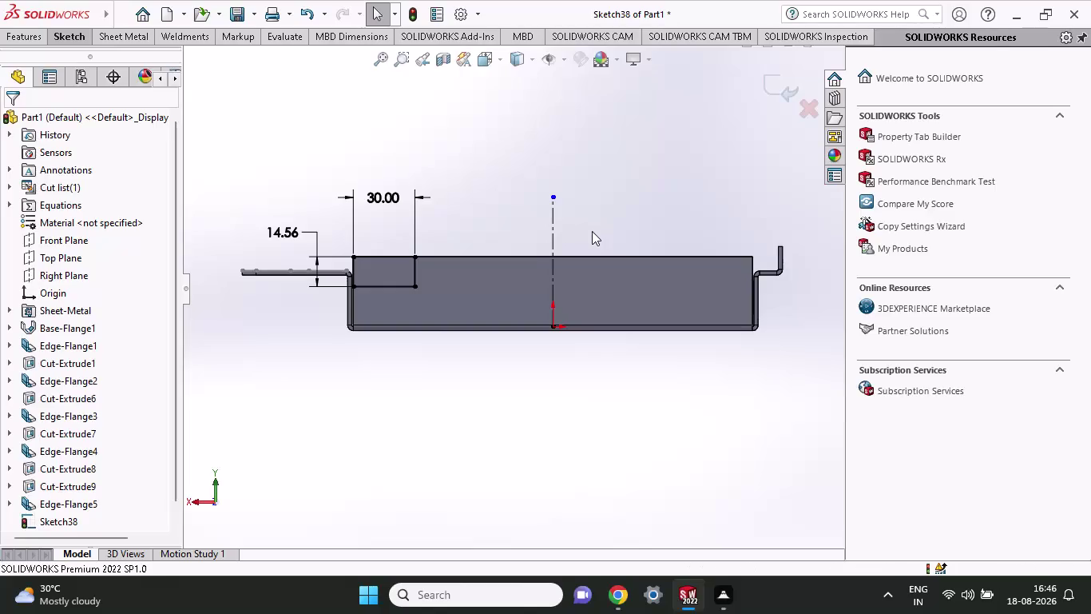
Mirror the four lines of the 30 mm rectangle about centreline Line5 to the wall's far end.
middle_drag(548, 197, 547, 197)
scroll(up, 3)
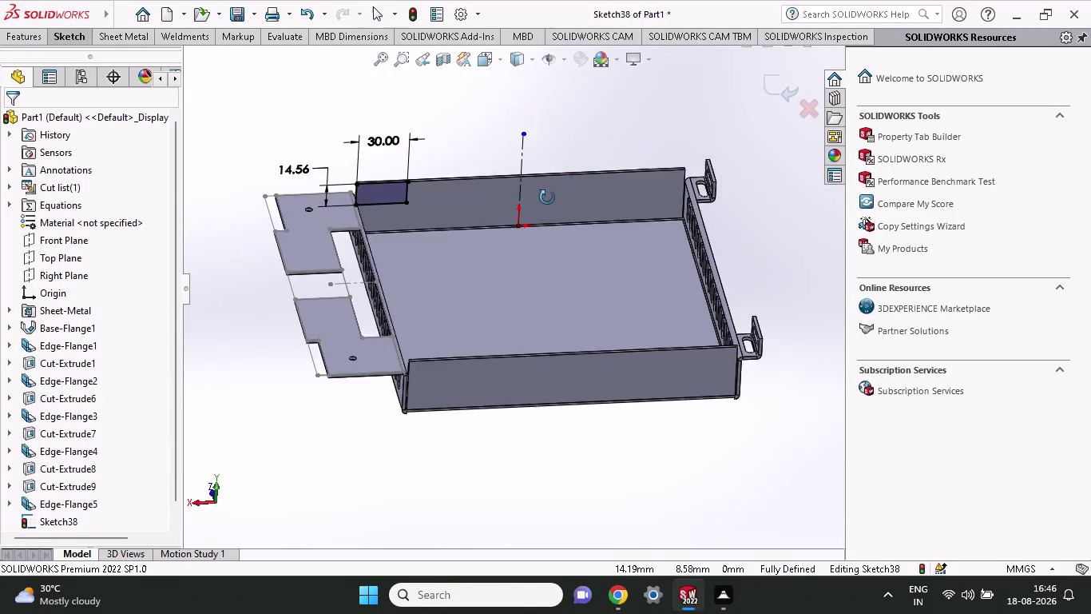
middle_drag(548, 197, 542, 166)
click(57, 33)
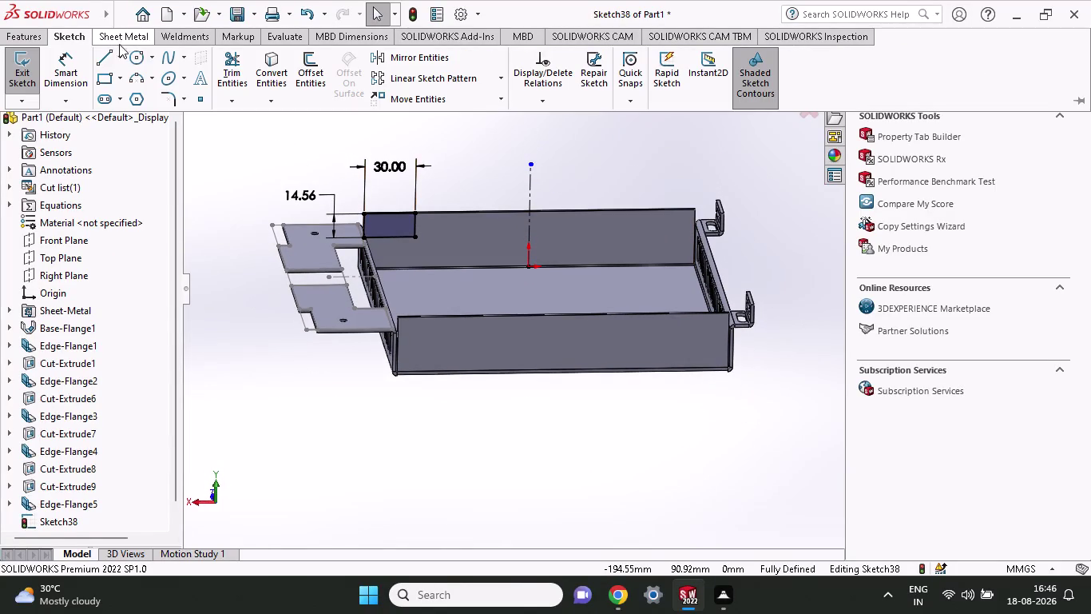
click(369, 52)
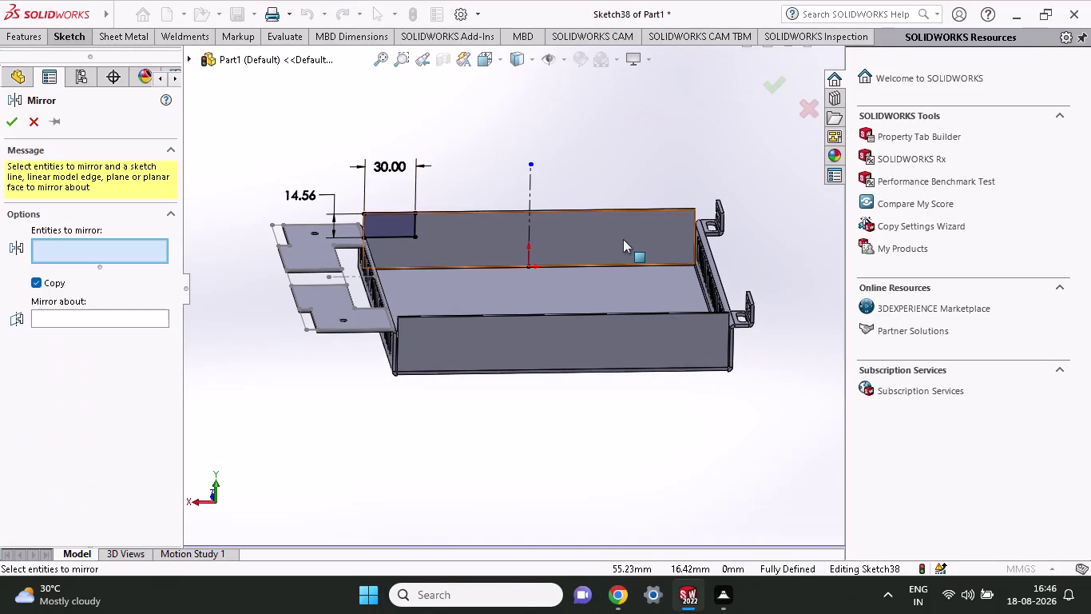
click(128, 311)
click(128, 319)
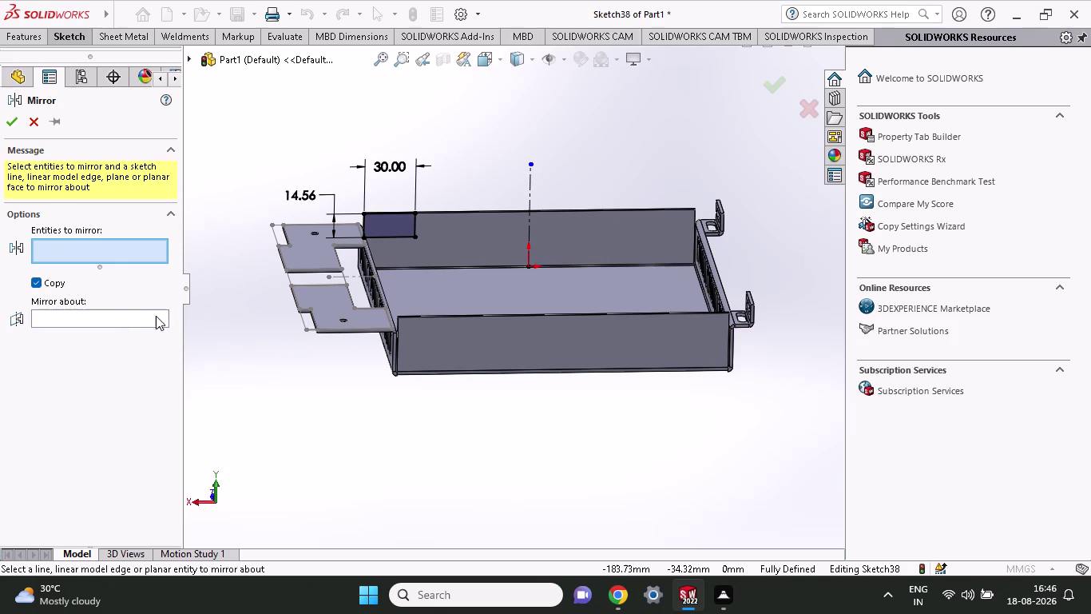
click(530, 229)
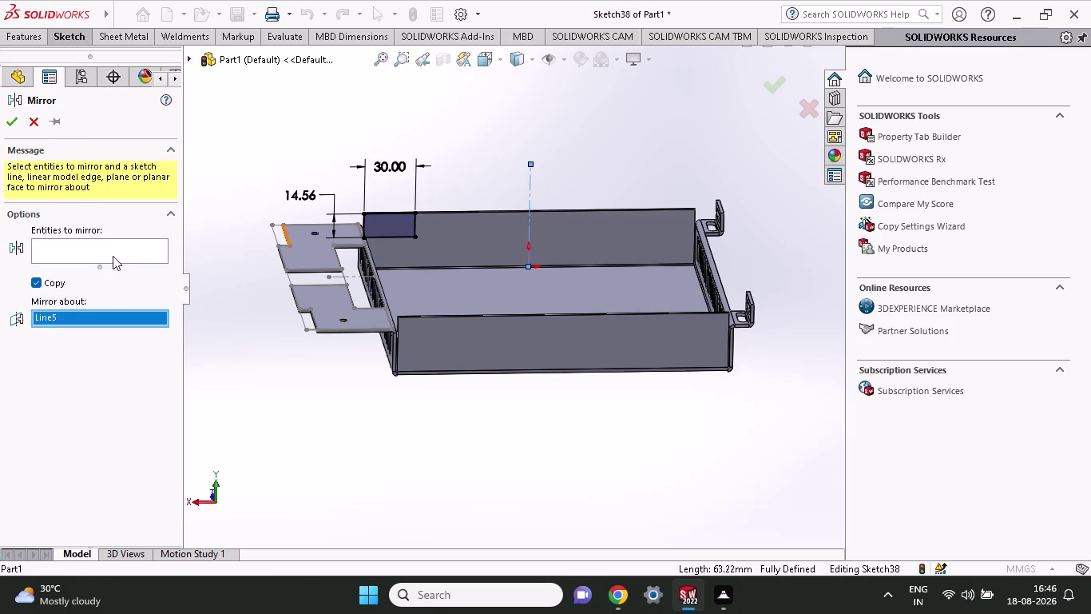
click(113, 256)
click(390, 229)
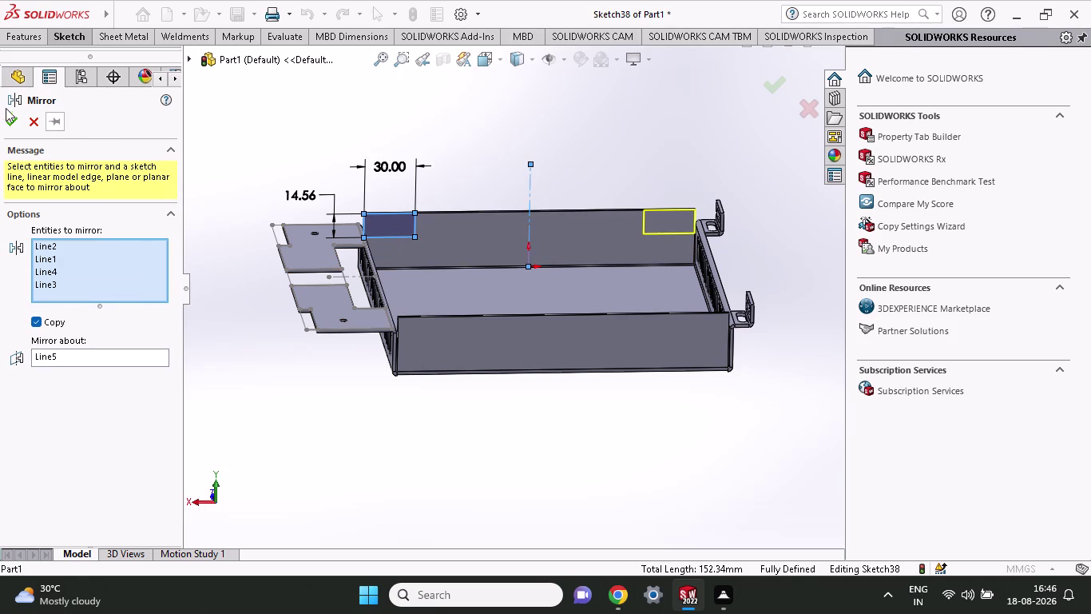
click(9, 120)
click(75, 31)
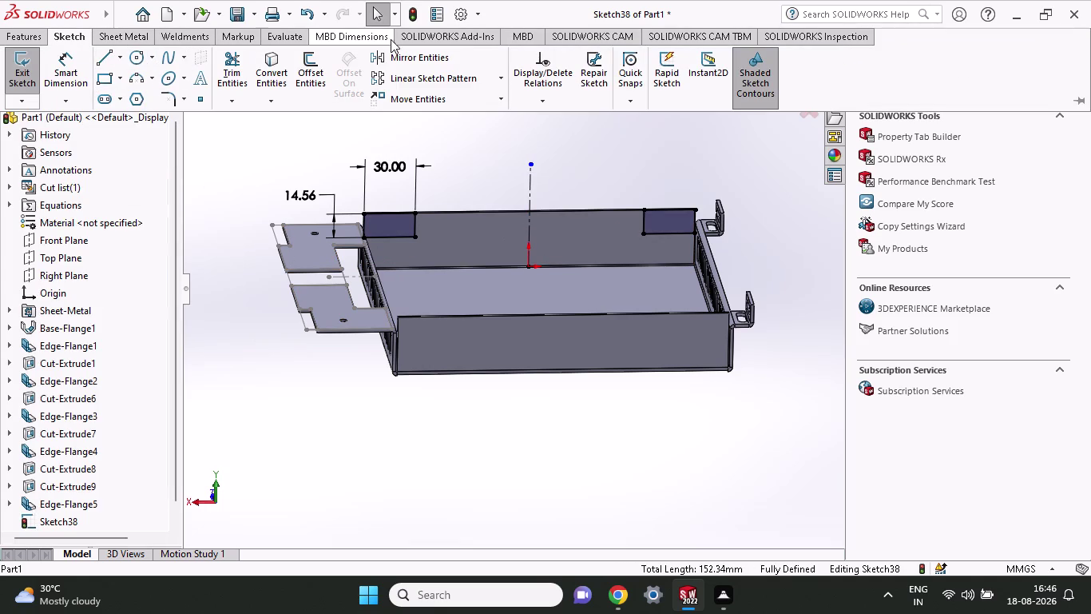
click(38, 35)
Cut both 30 mm rectangles Blind 21 mm into the wall as Cut-Extrude10.
click(238, 72)
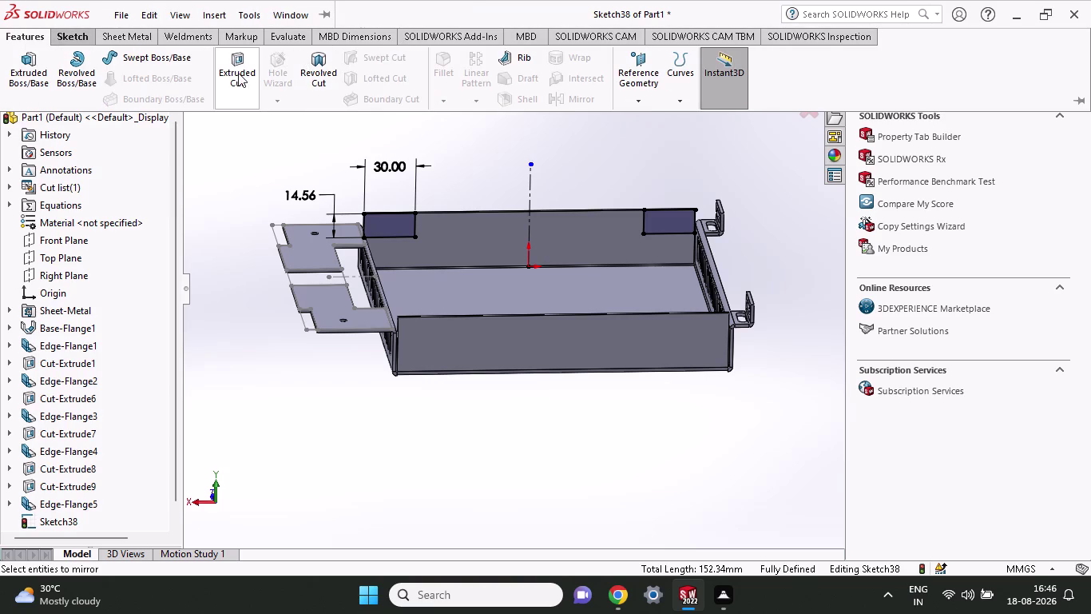
middle_drag(495, 199, 486, 189)
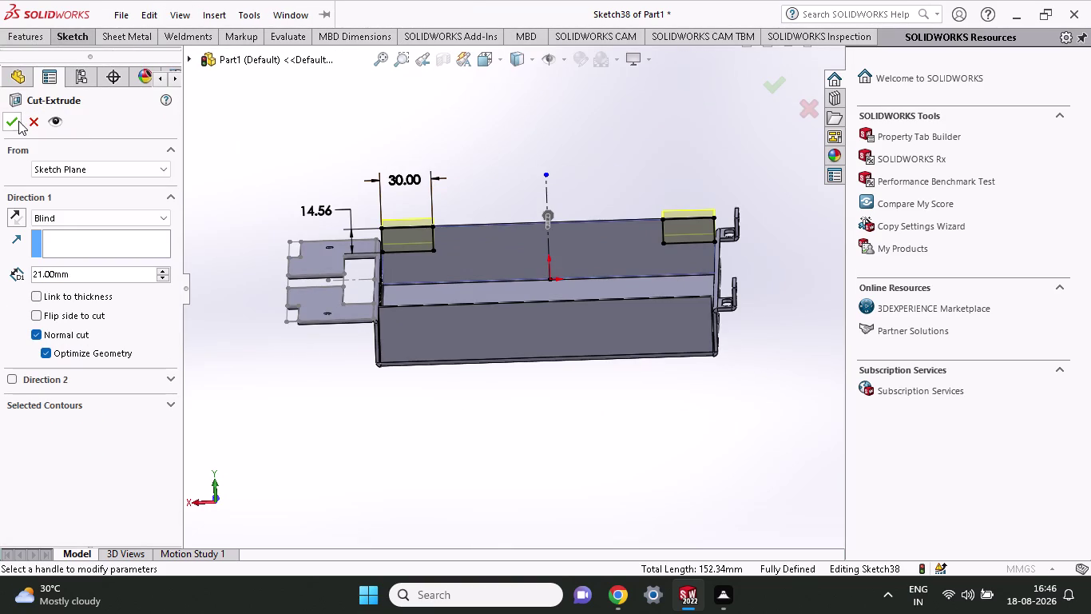
click(18, 121)
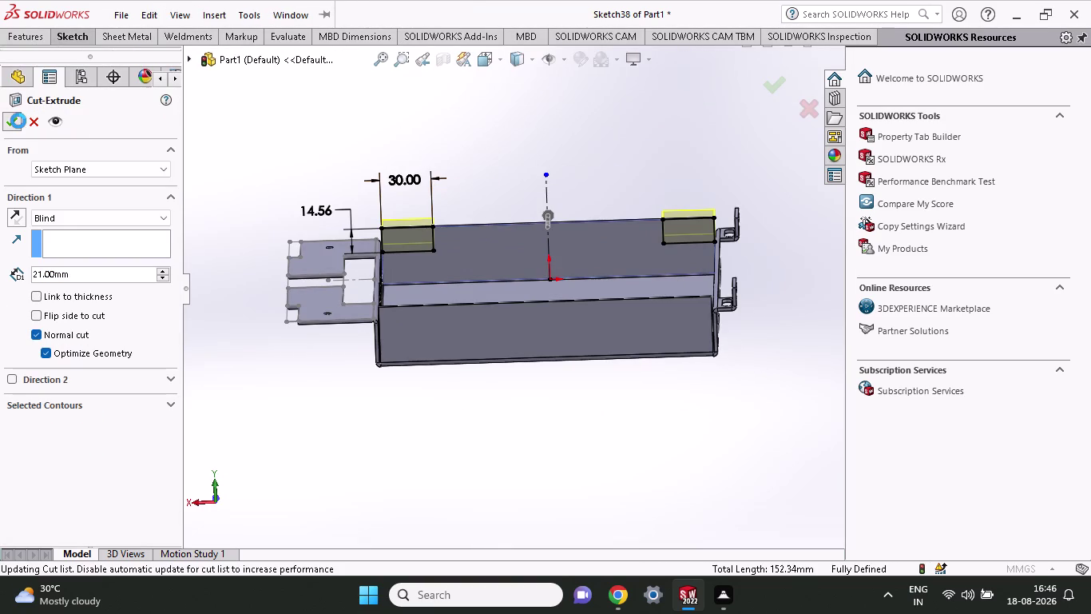
click(559, 194)
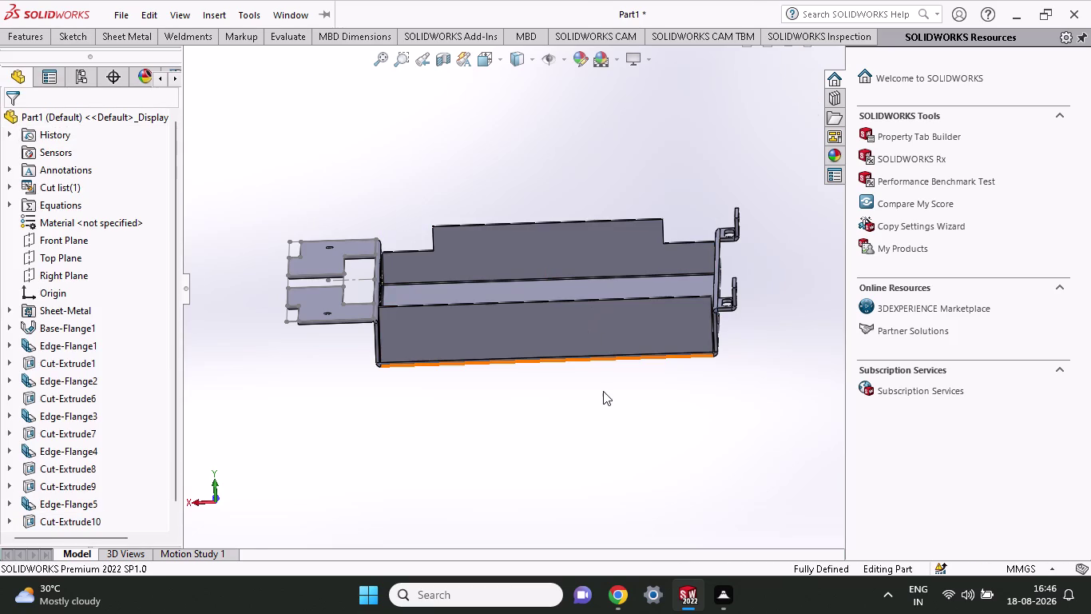
Orbit to the opposite wall and start Sketch39 on its face.
scroll(up, 3)
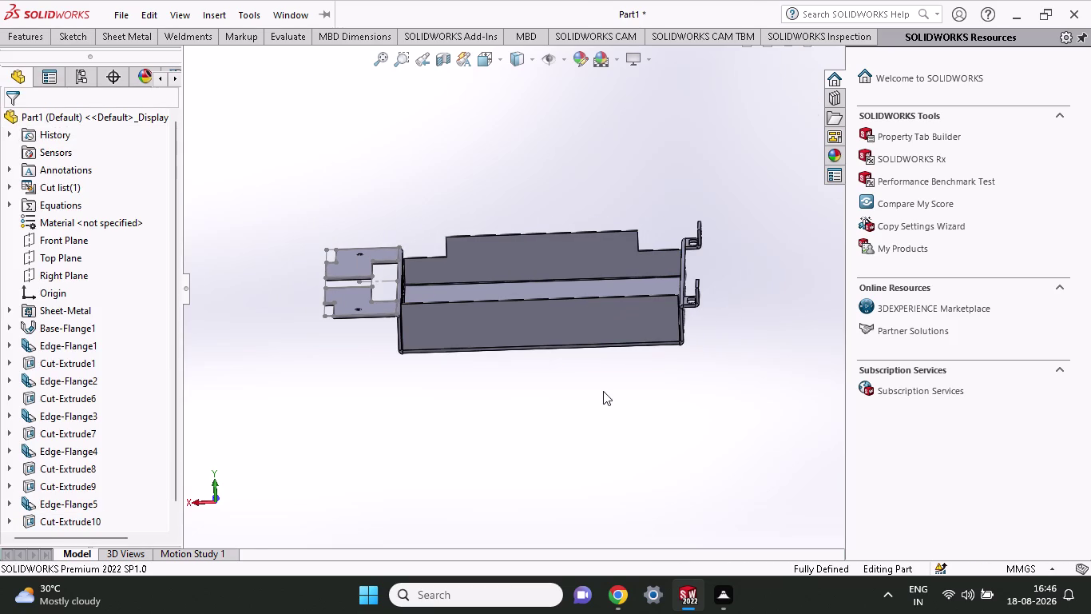
middle_drag(603, 382, 785, 447)
middle_drag(508, 398, 547, 481)
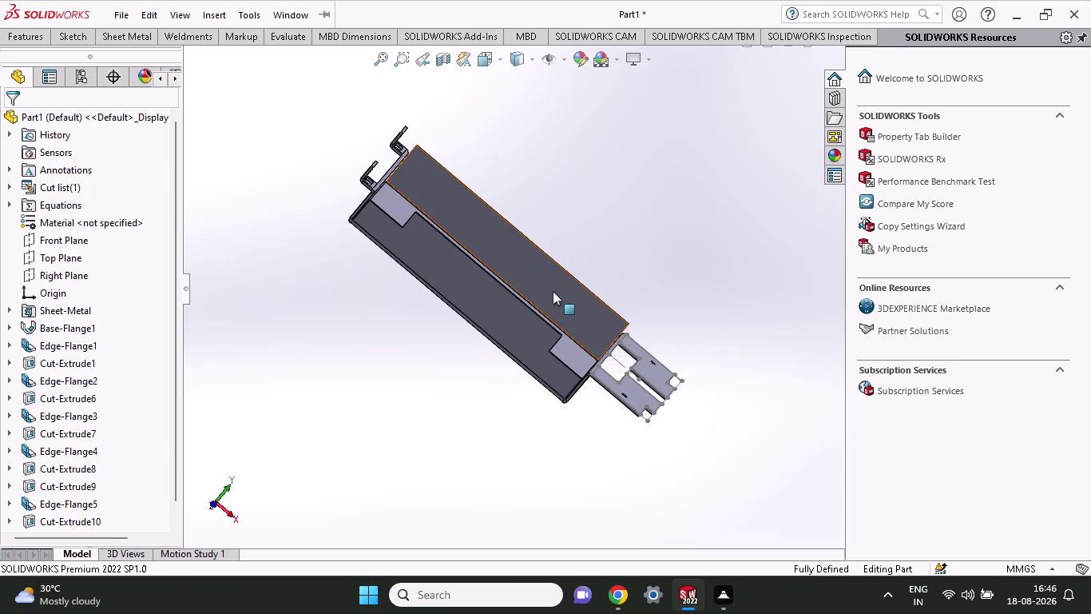
click(553, 291)
click(624, 248)
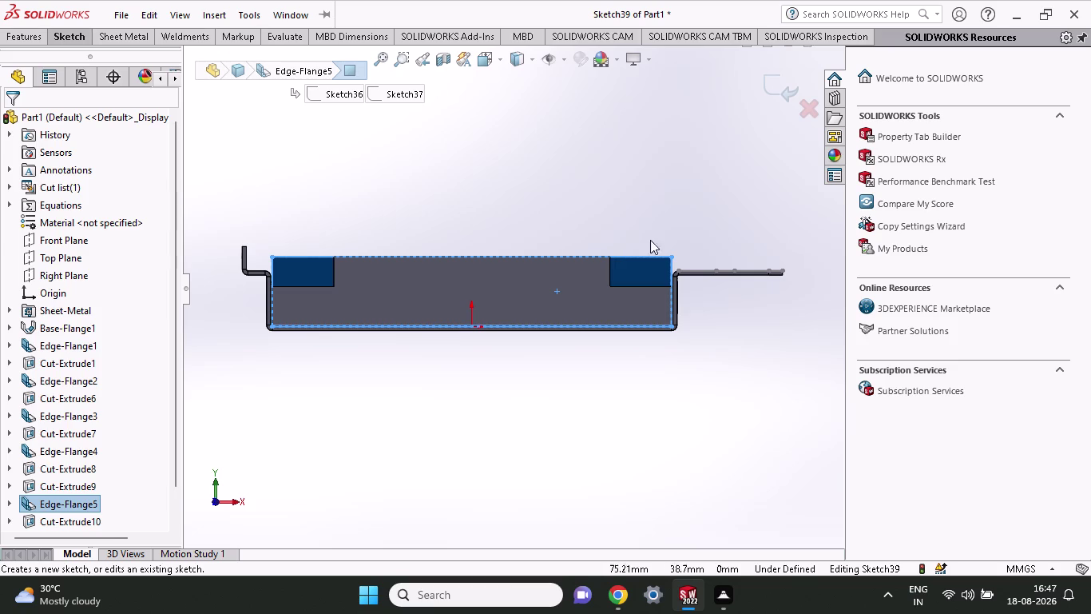
Draw a corner rectangle of about 134.5 × 14.6 mm between the two notch corners.
click(48, 31)
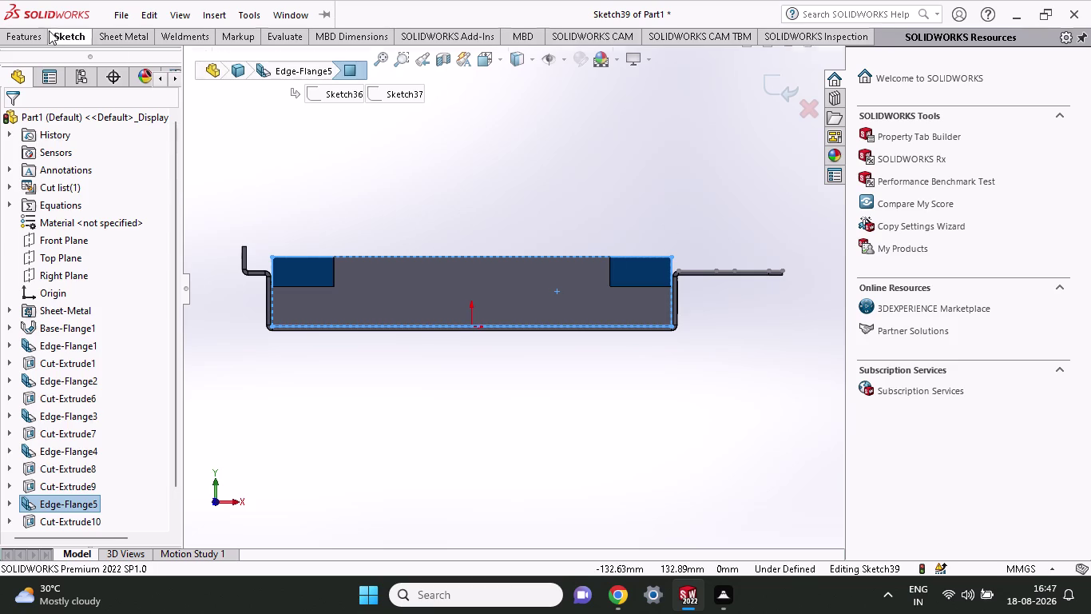
click(107, 79)
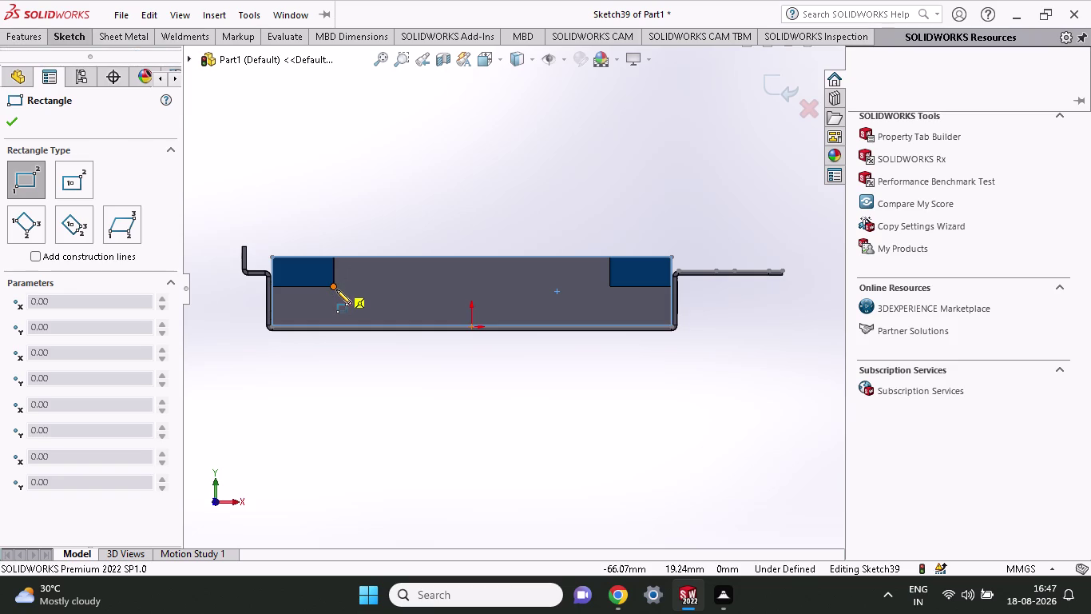
click(336, 289)
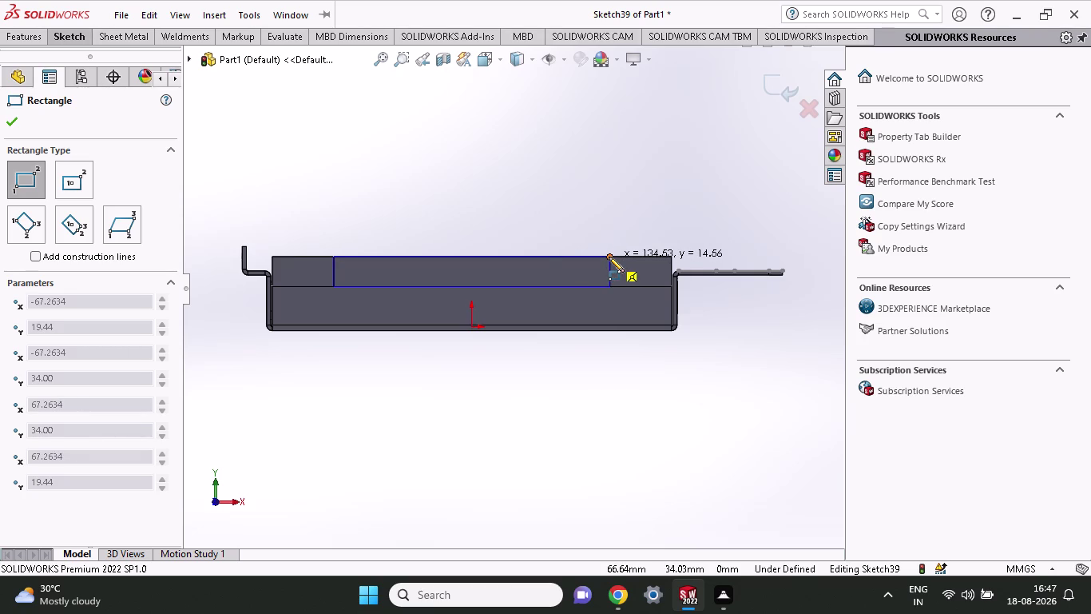
click(609, 256)
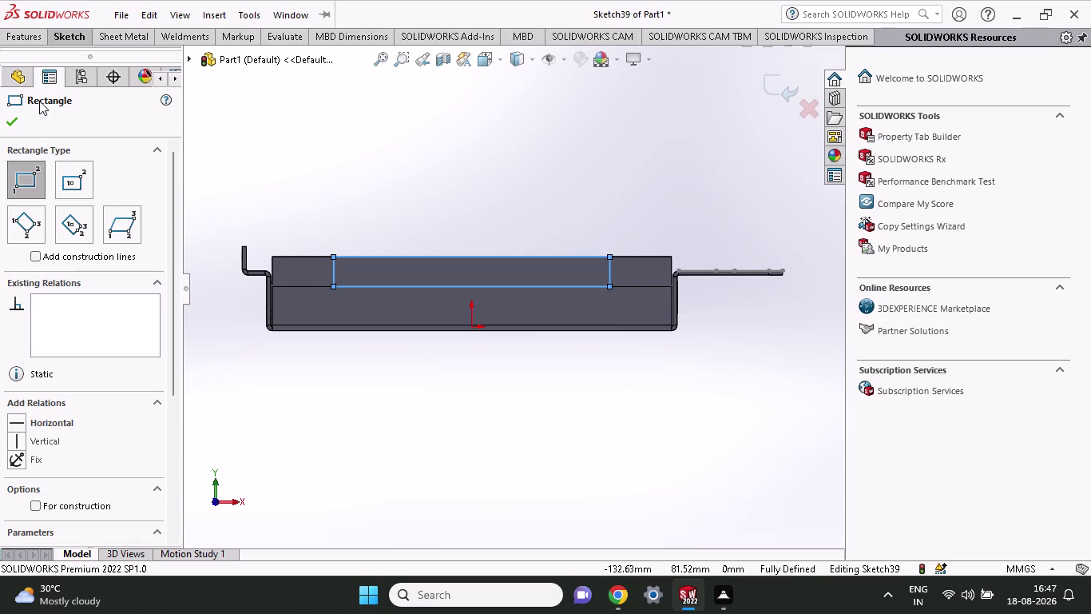
click(28, 40)
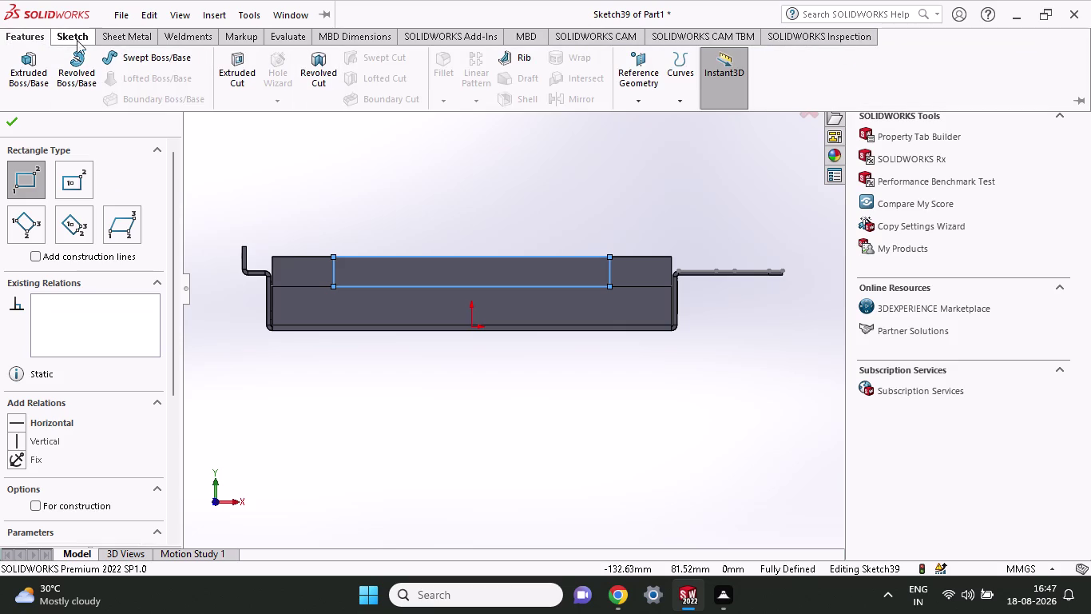
click(230, 68)
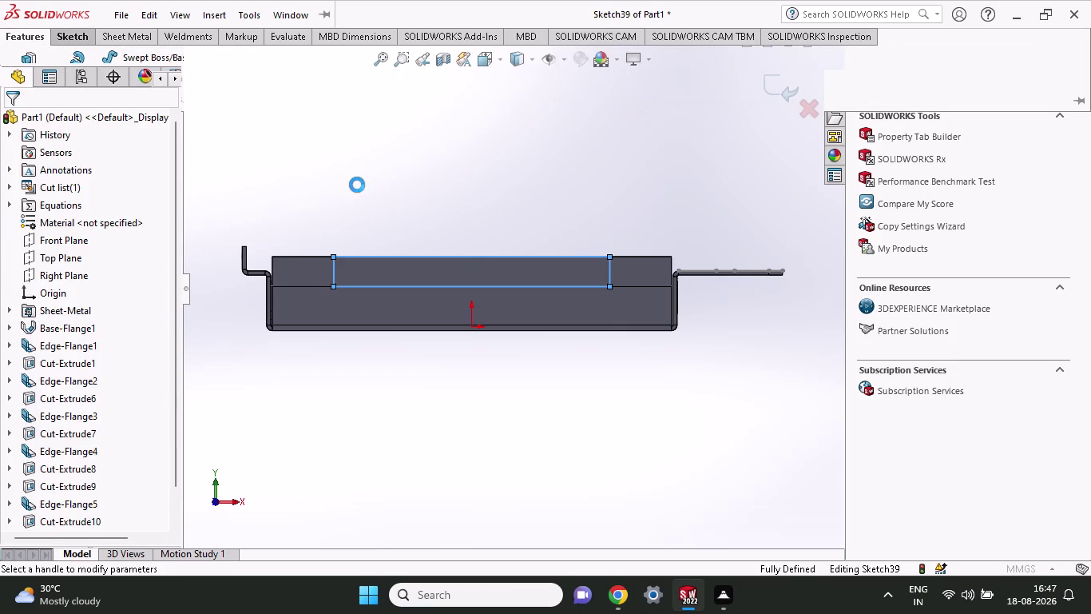
Accept the 21 mm cut that lowers the opposite wall between its notches.
middle_drag(357, 185, 366, 249)
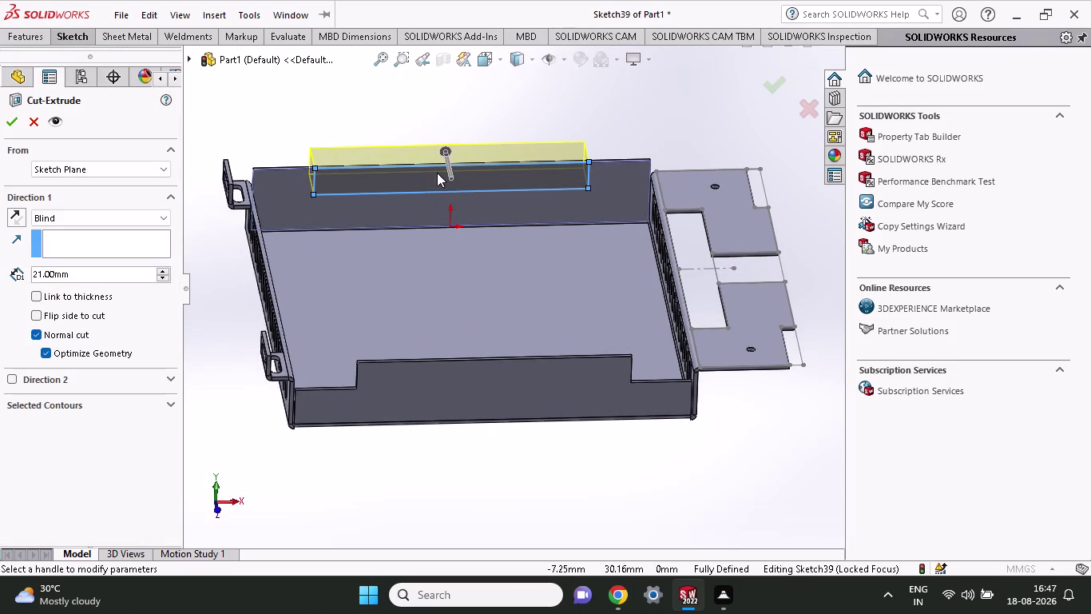
click(11, 119)
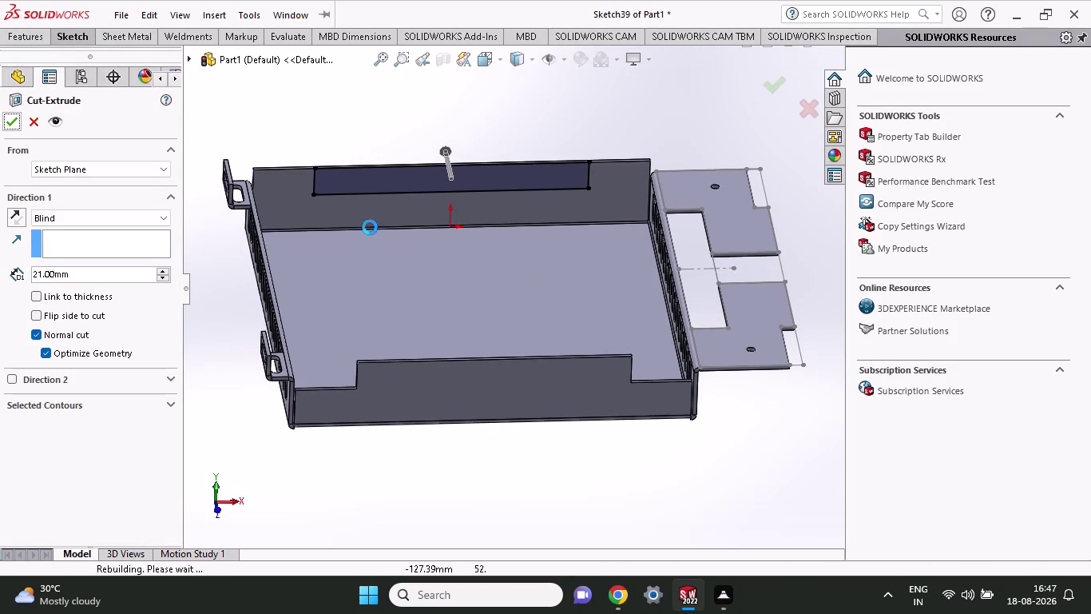
click(448, 127)
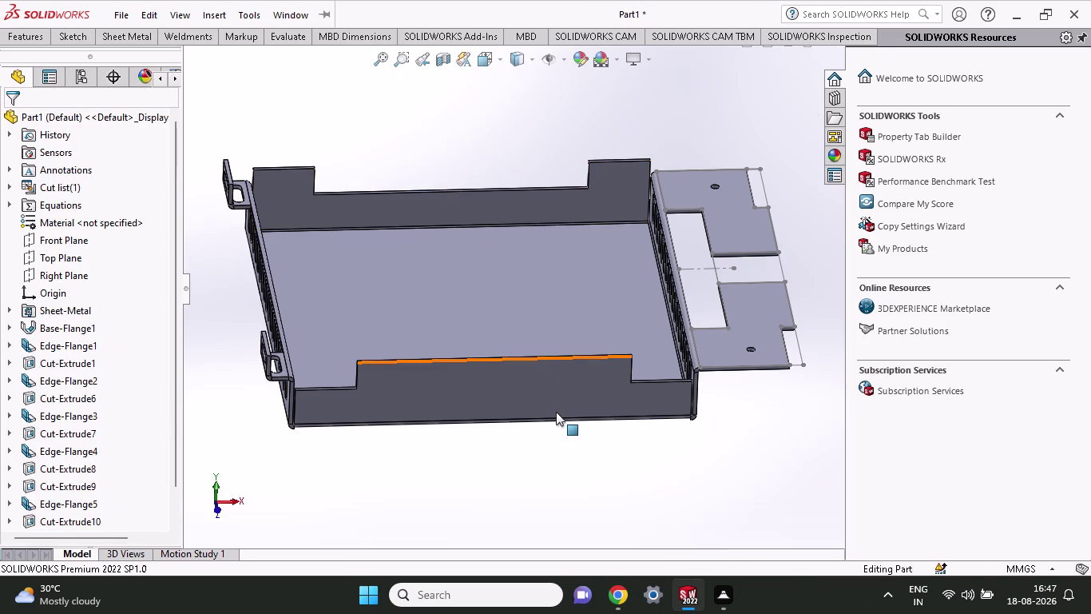
Orbit the tray until its flat base face is seen from above.
middle_drag(544, 461, 569, 455)
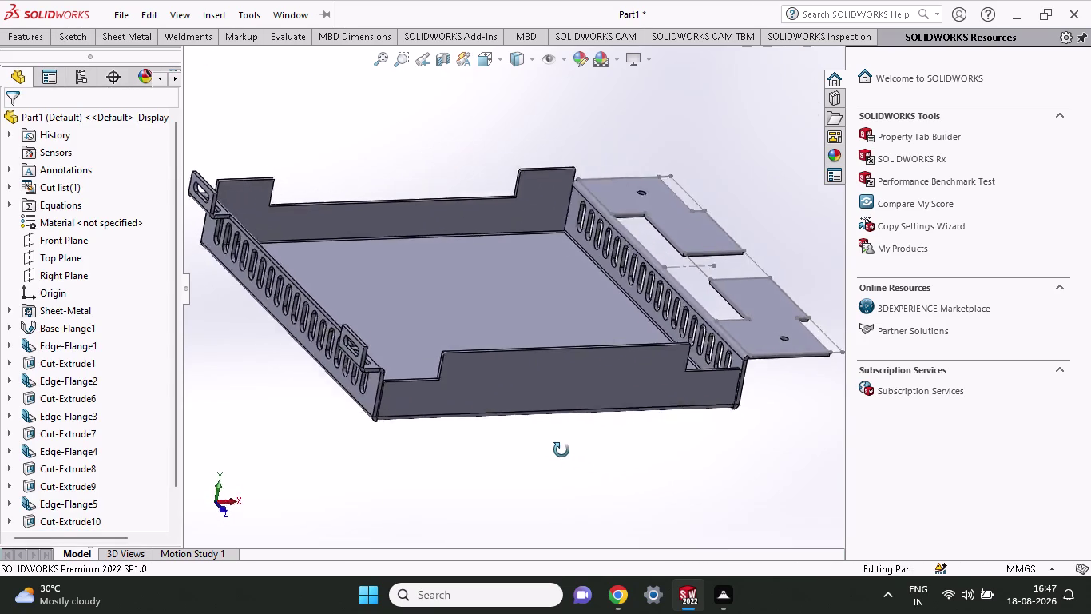
middle_drag(570, 454, 502, 431)
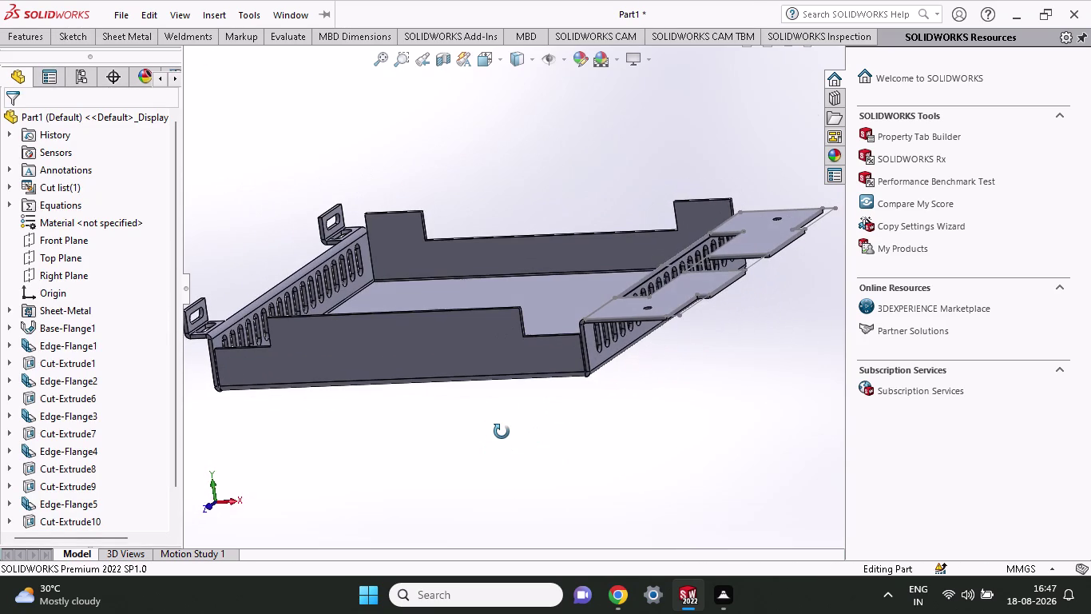
middle_drag(502, 431, 528, 549)
scroll(up, 3)
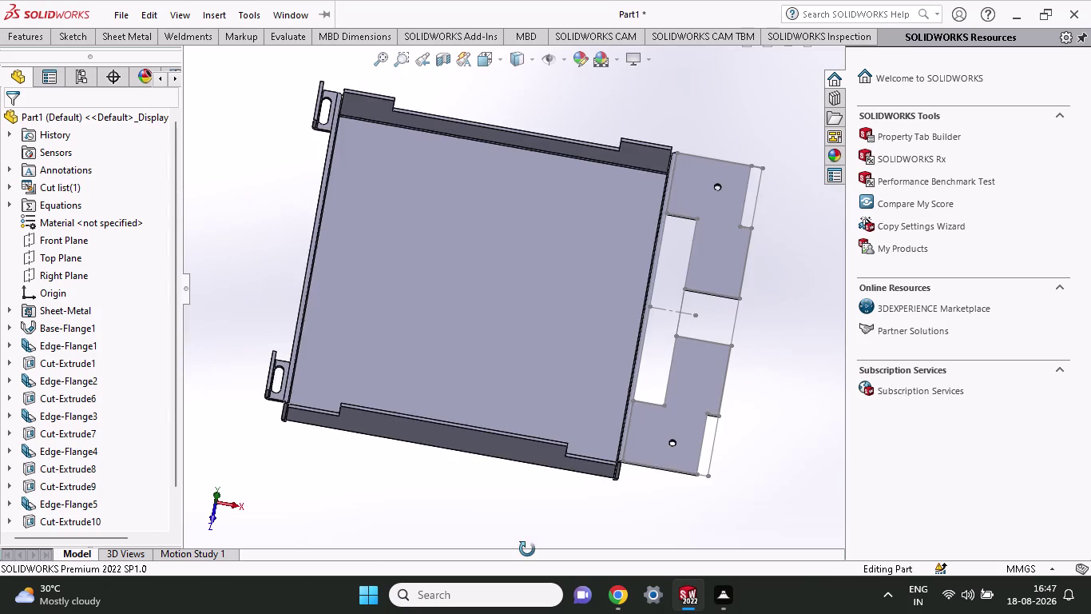
middle_drag(527, 549, 532, 563)
Start a new sketch, Sketch40, on the tray's flat base face.
click(505, 353)
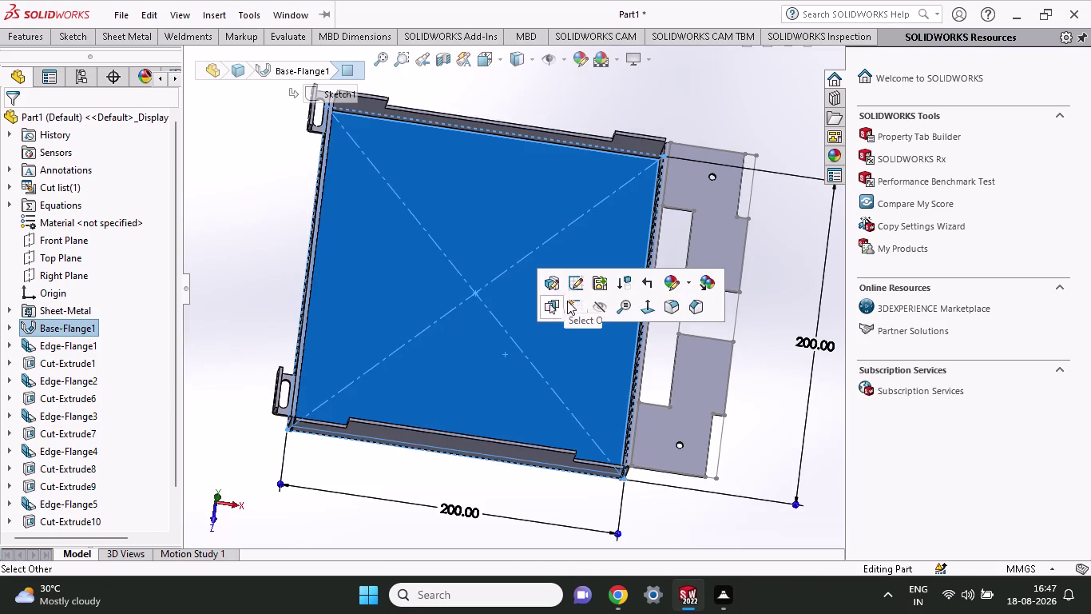
click(571, 304)
click(73, 42)
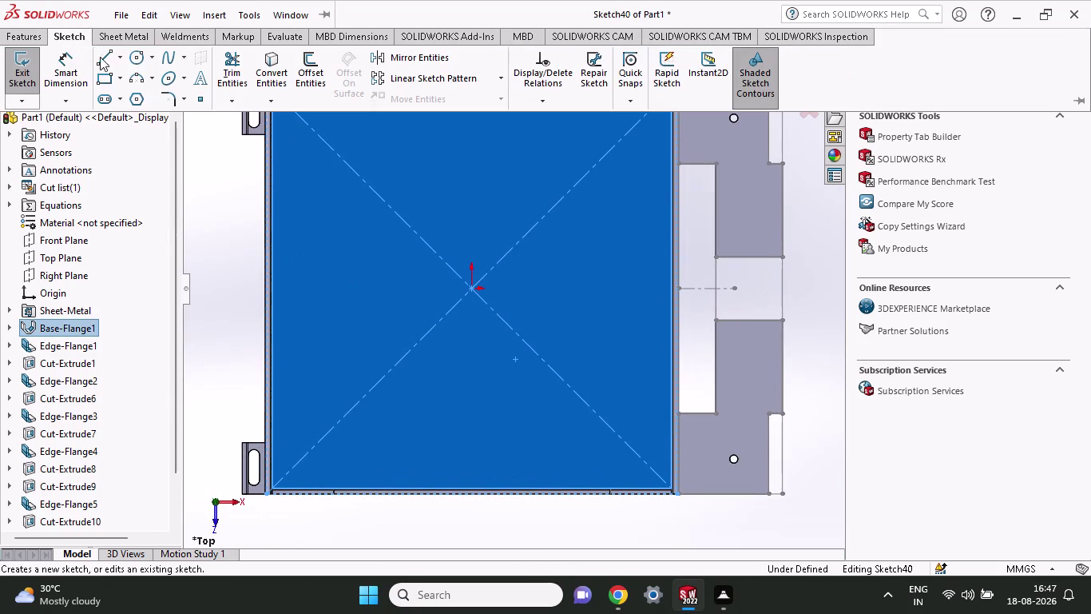
Draw four circles of increasing size, all centred on the origin.
click(138, 62)
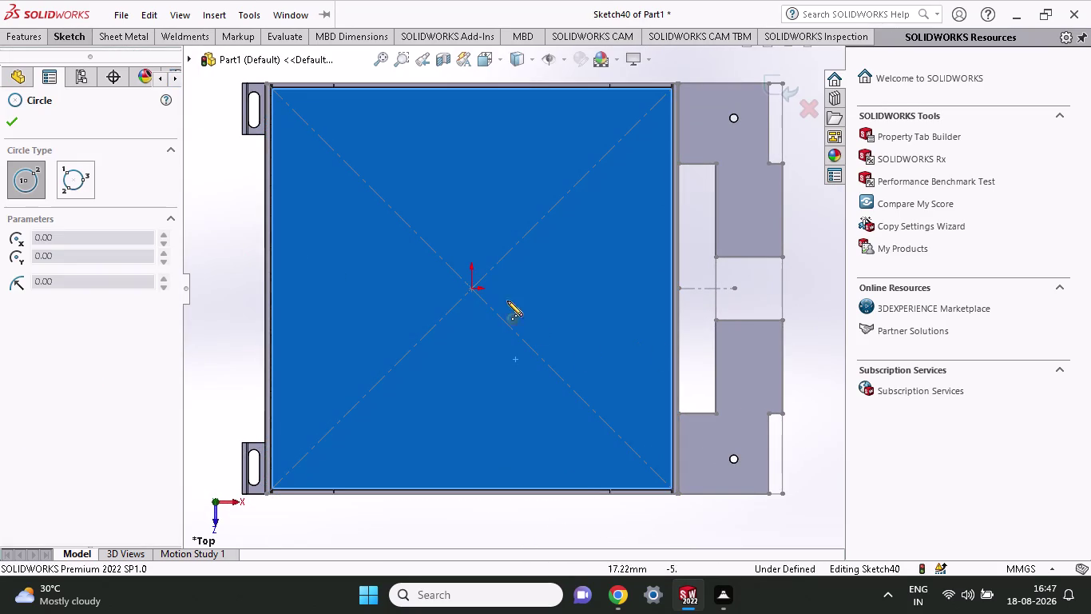
click(472, 289)
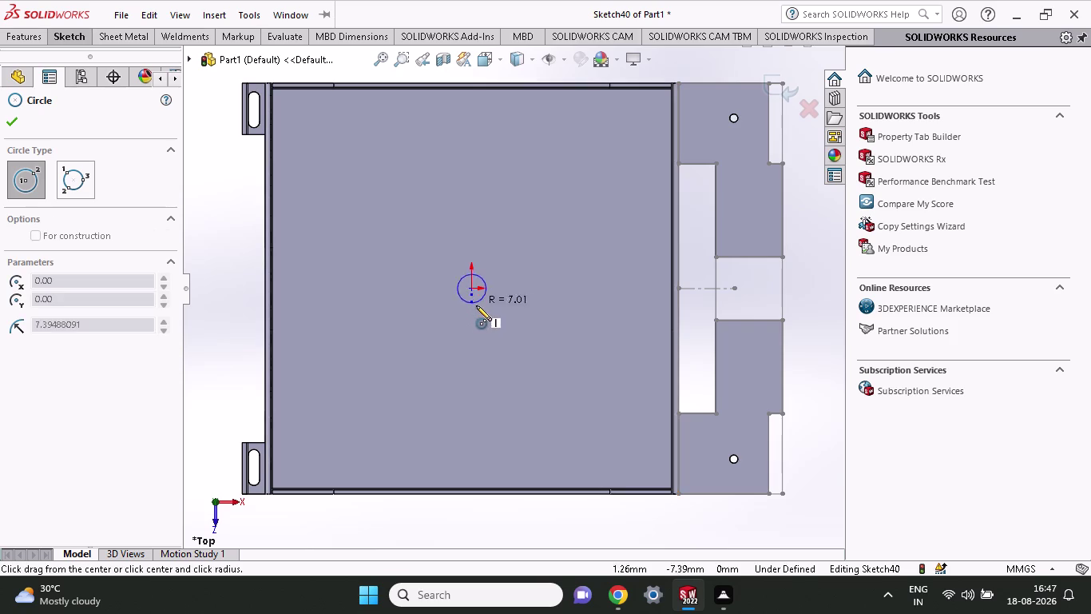
click(479, 309)
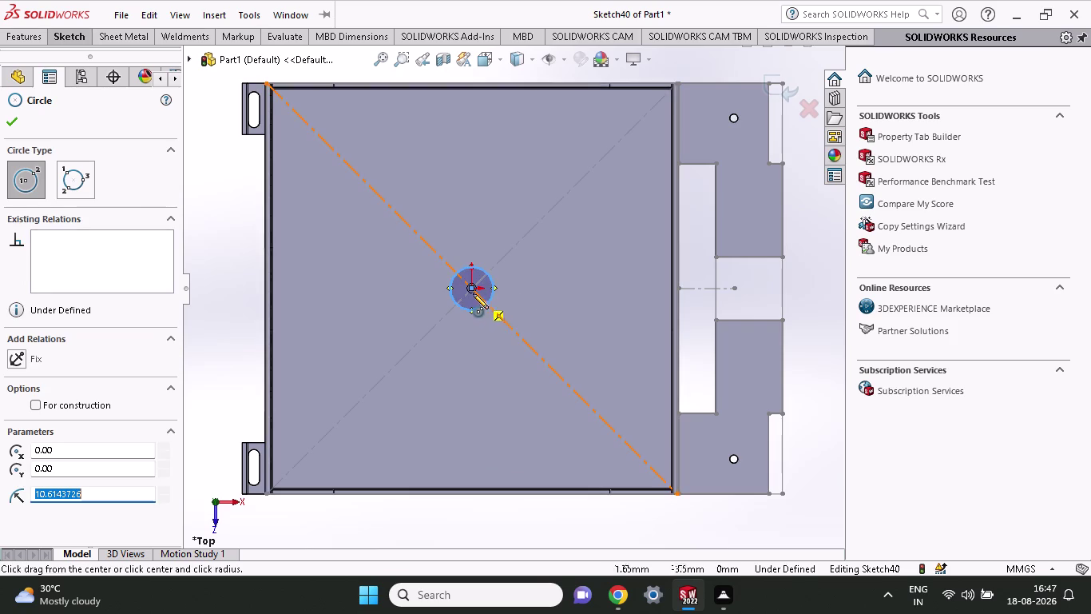
click(471, 289)
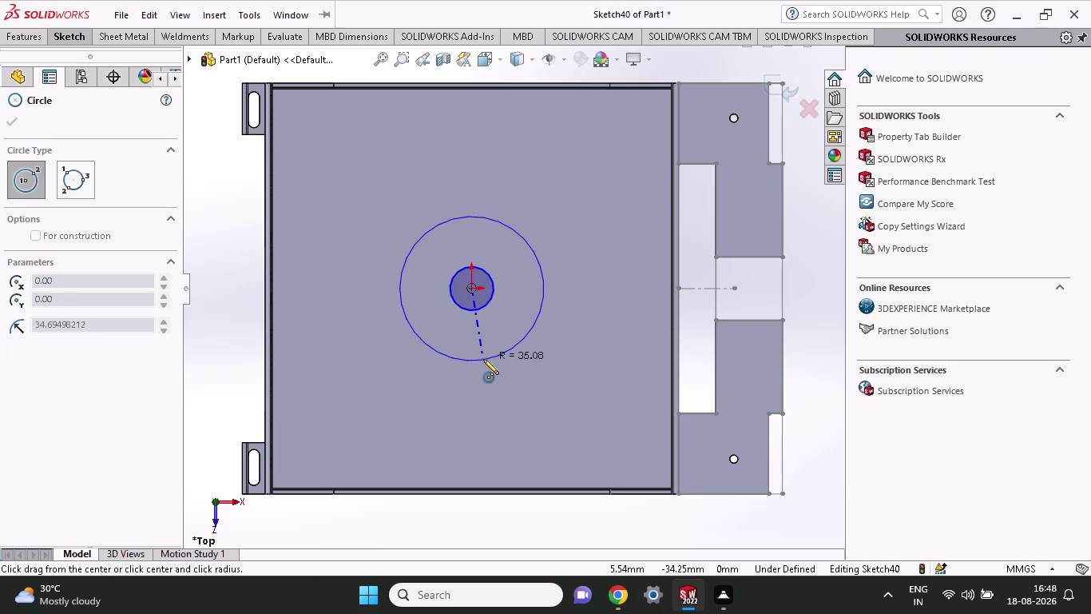
click(484, 359)
click(473, 291)
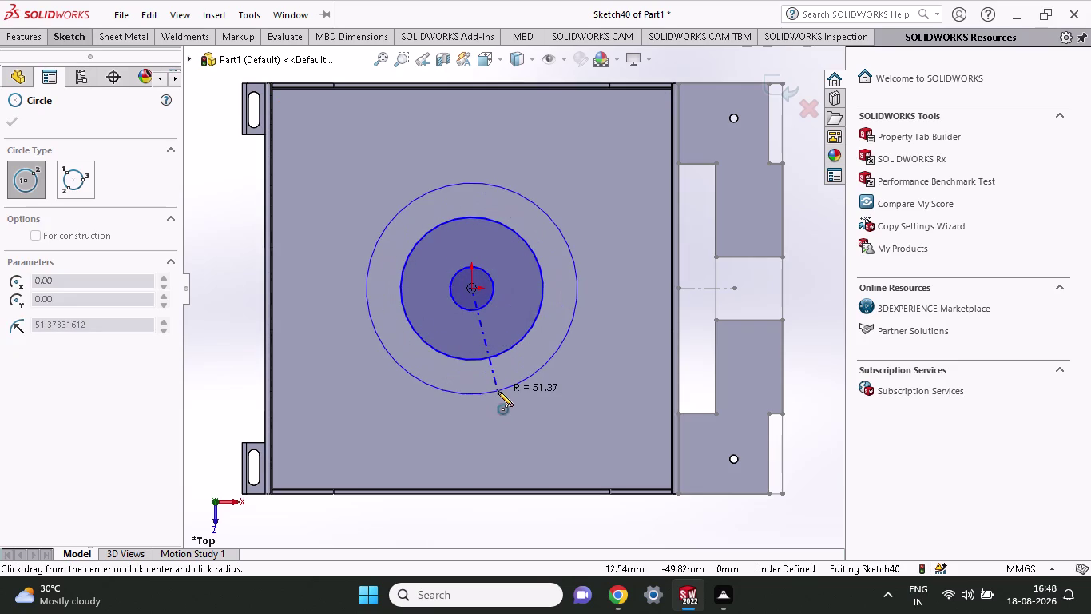
click(498, 390)
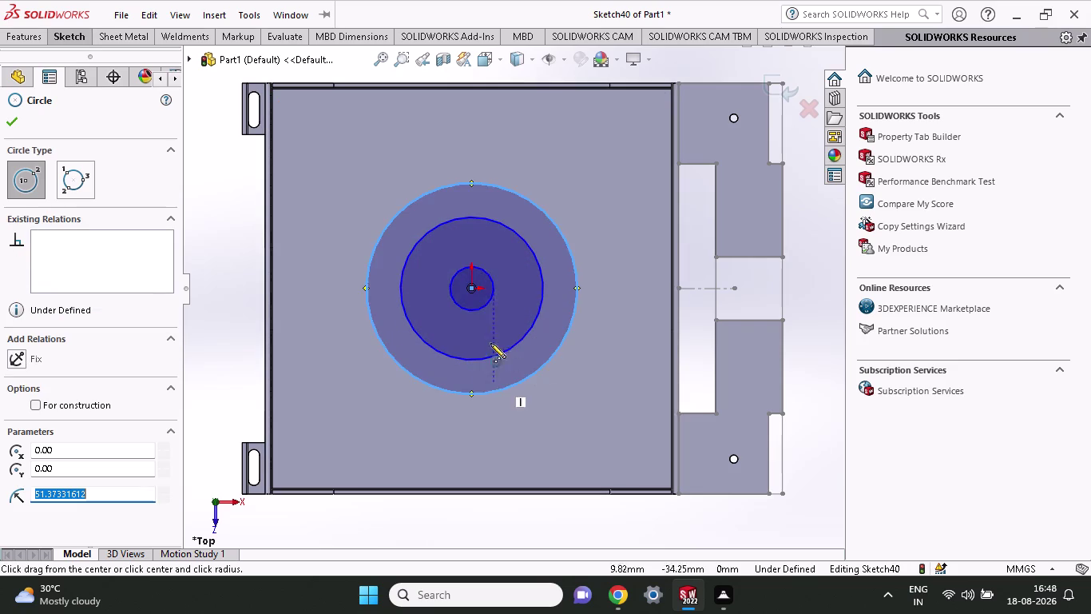
click(472, 289)
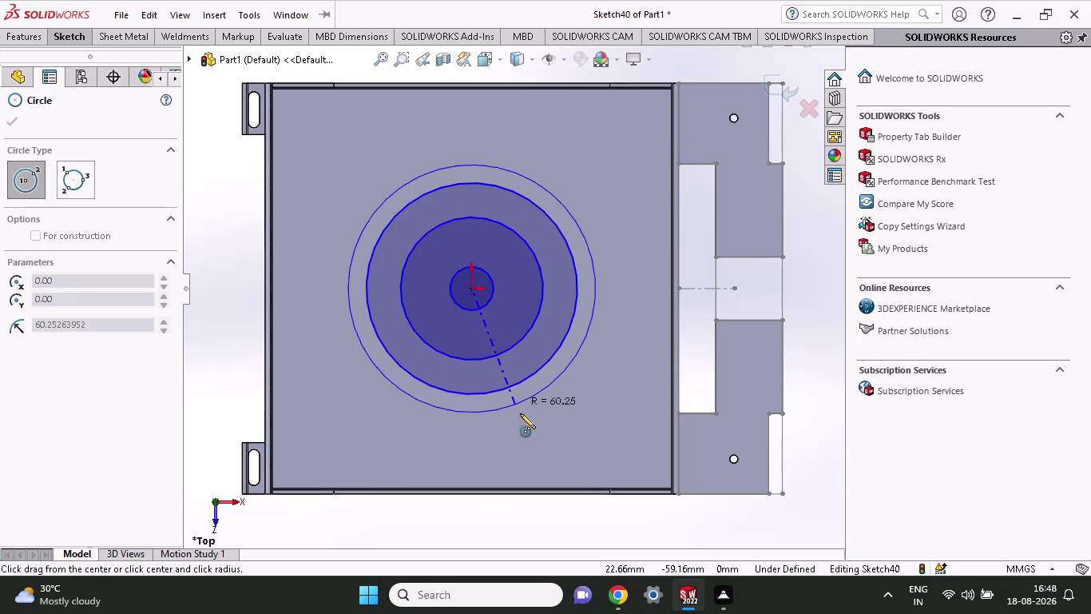
click(520, 413)
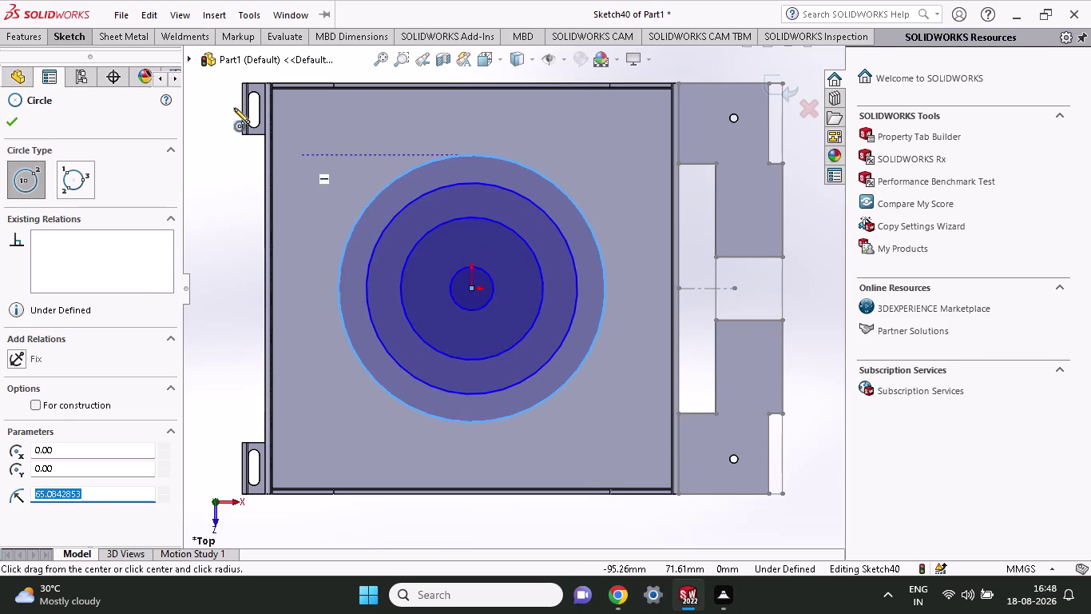
click(71, 37)
click(73, 70)
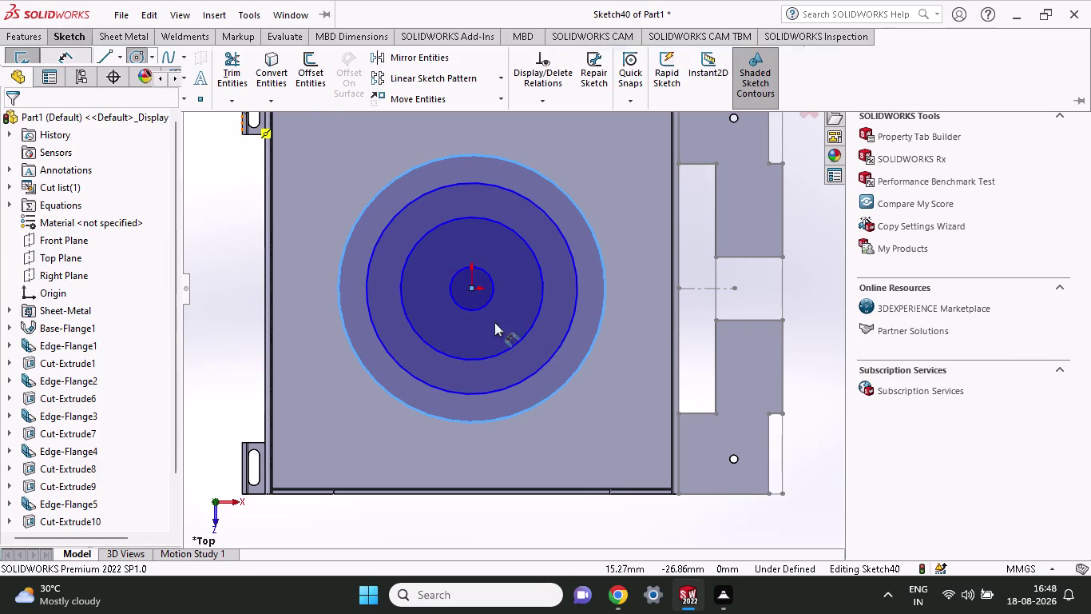
click(457, 303)
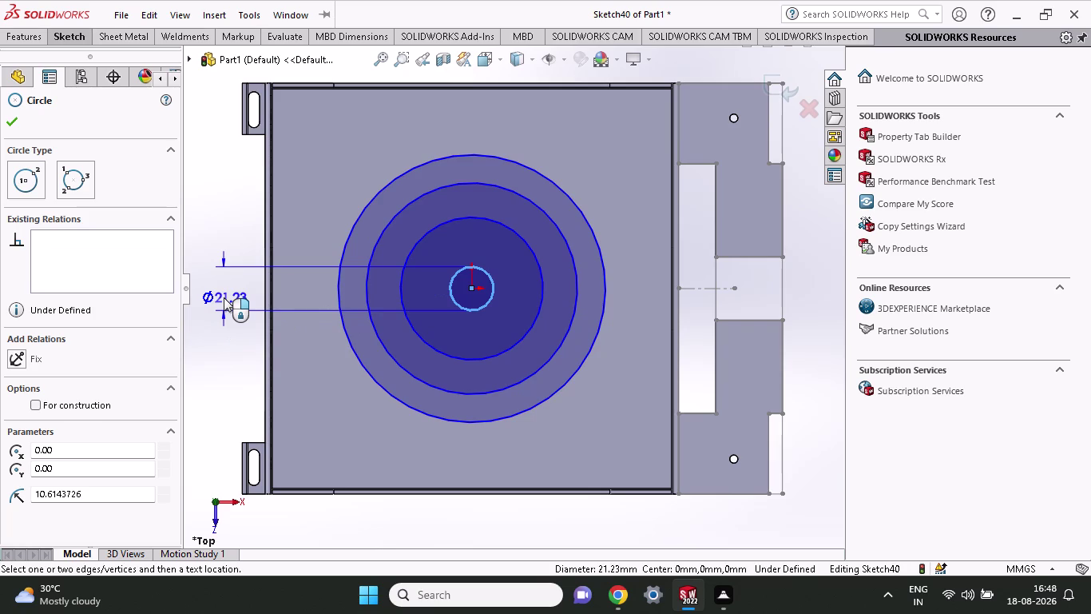
Dimension the two smallest circles at 18.12 mm and 37.78 mm diameter.
click(223, 297)
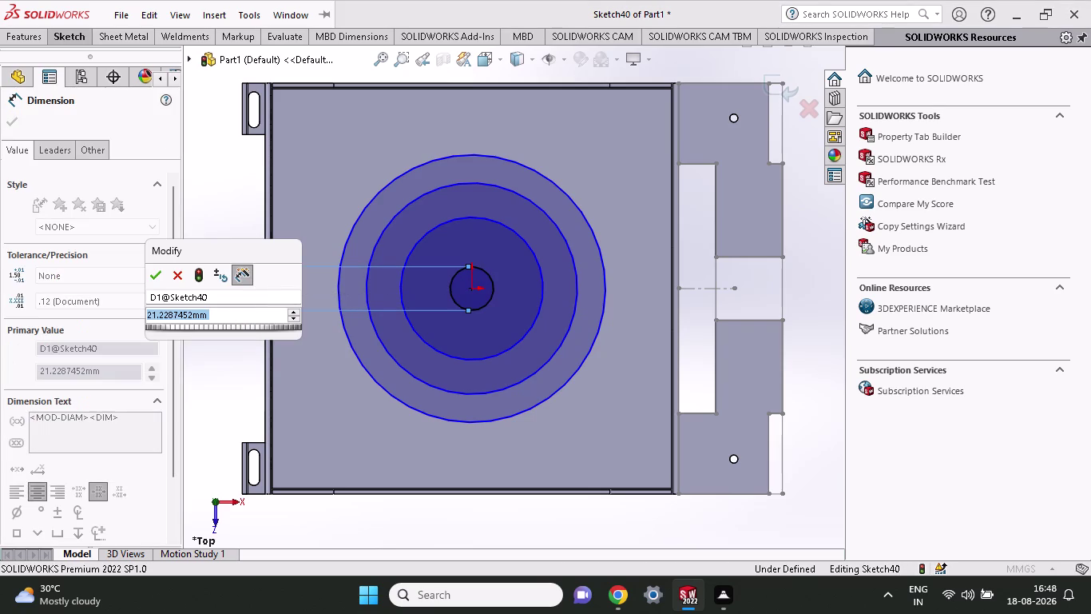
text(18)
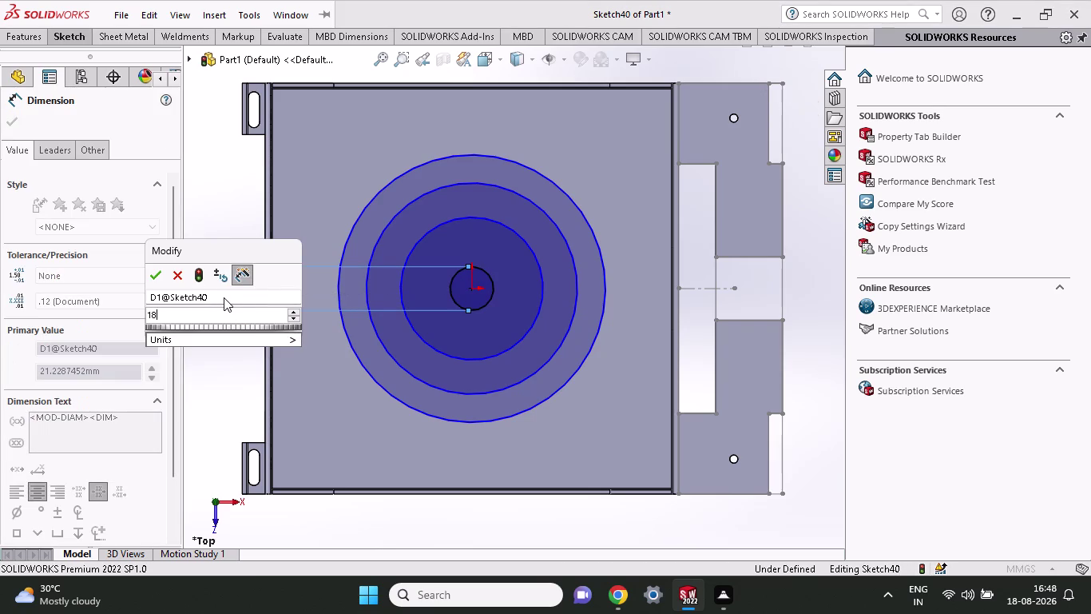
text(.12)
key(Return)
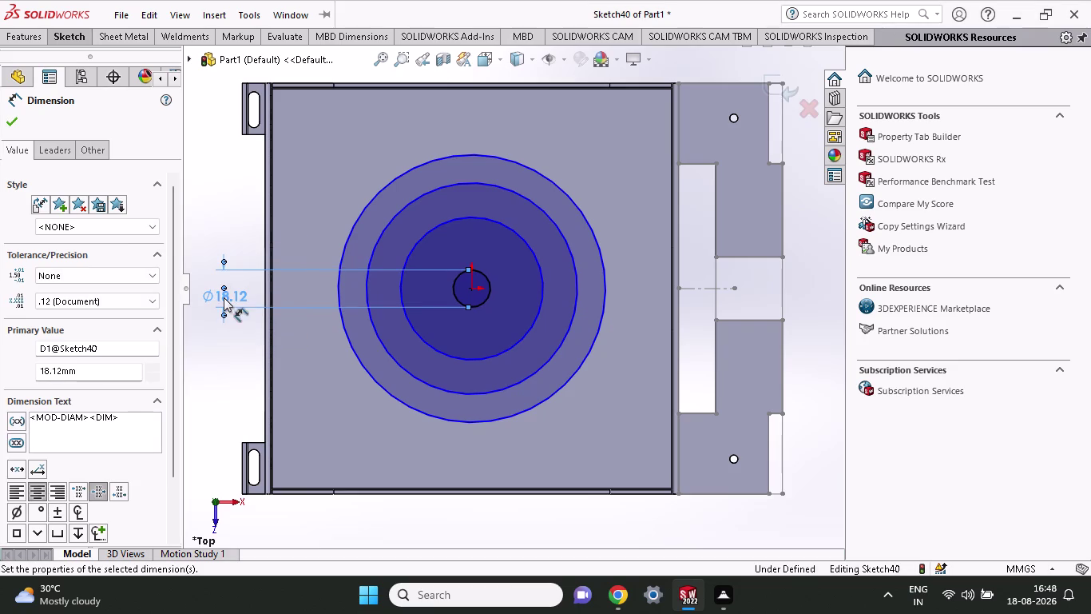
click(495, 353)
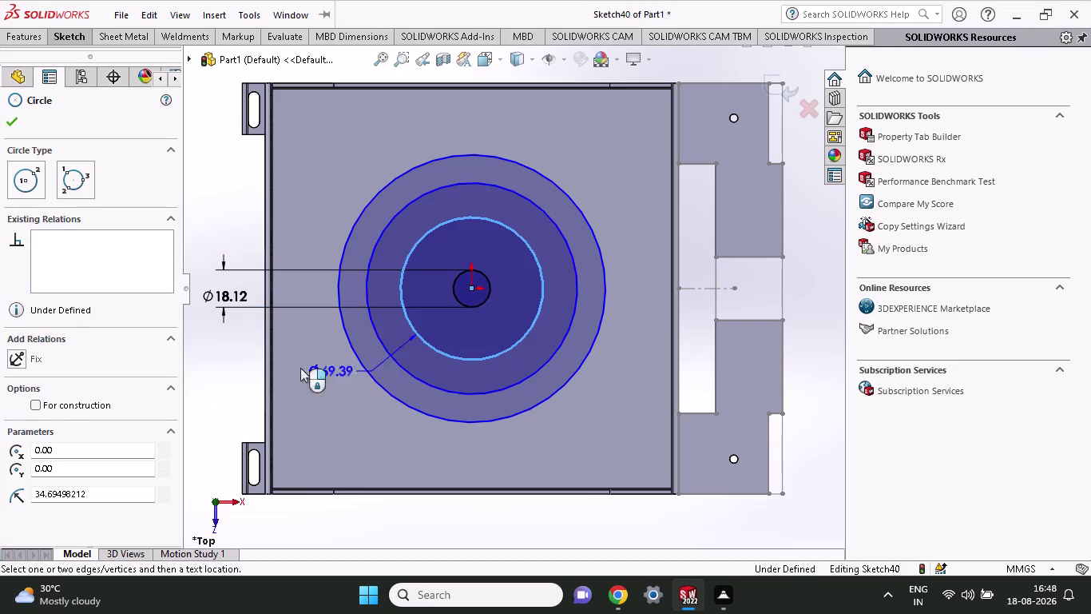
click(233, 361)
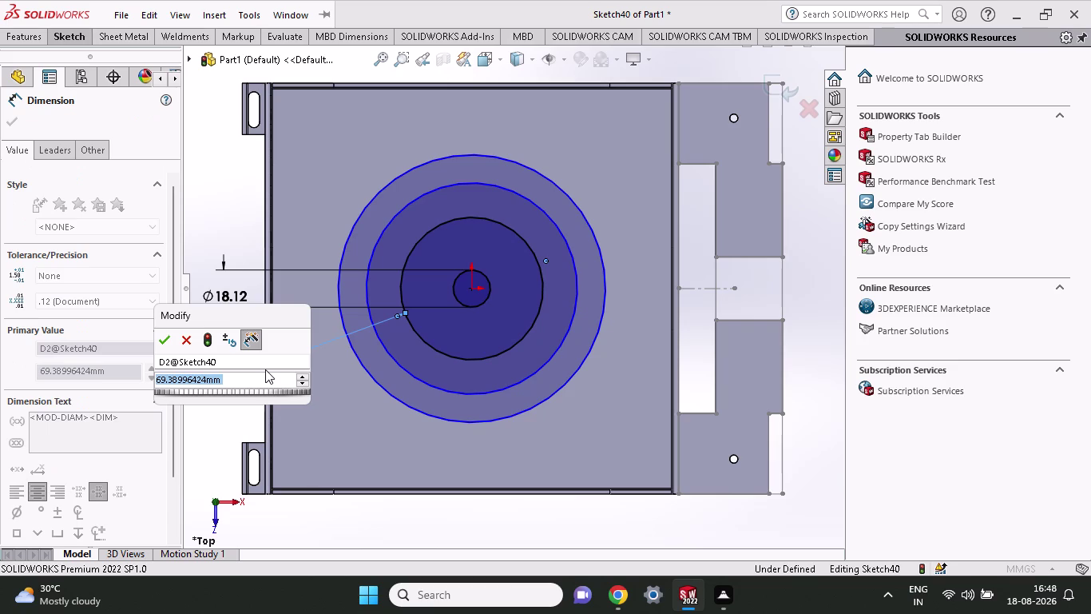
text(37.)
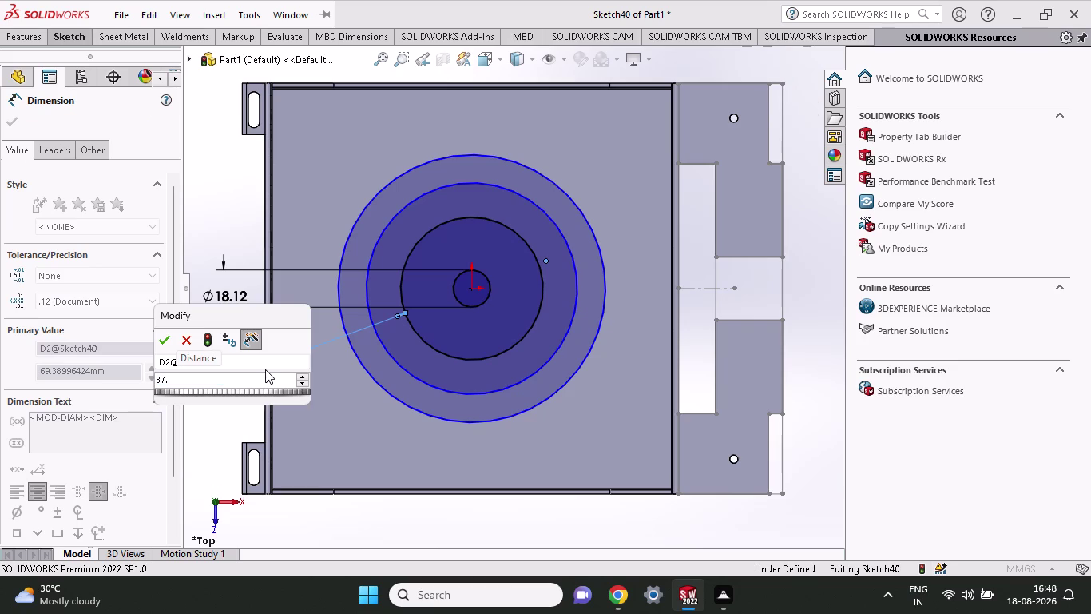
text(78)
key(Return)
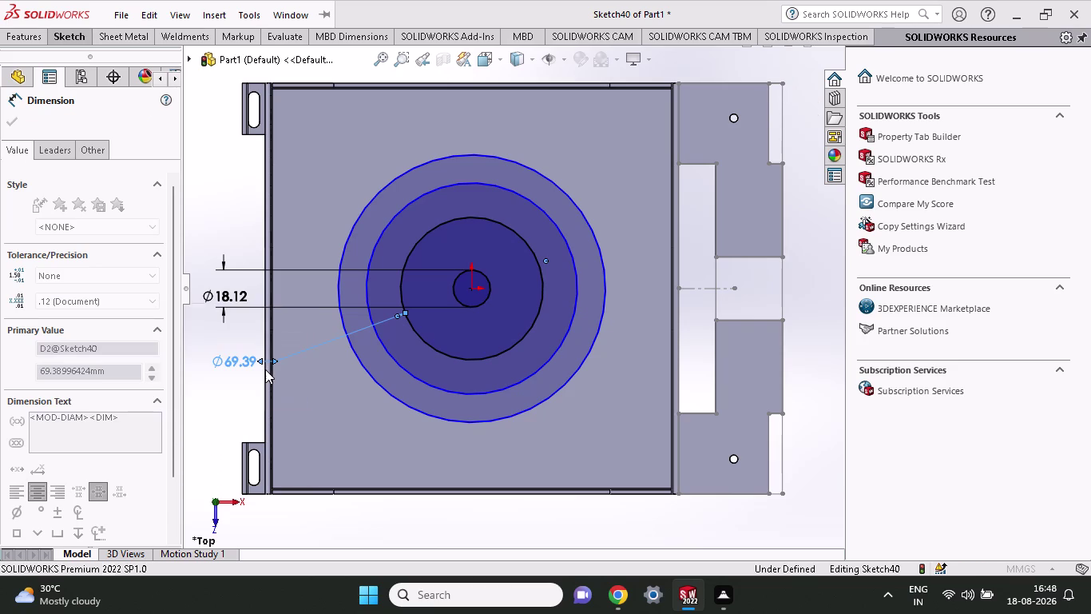
Dimension the third and outer circles at 45.48 mm and 58.93 mm diameter.
click(395, 358)
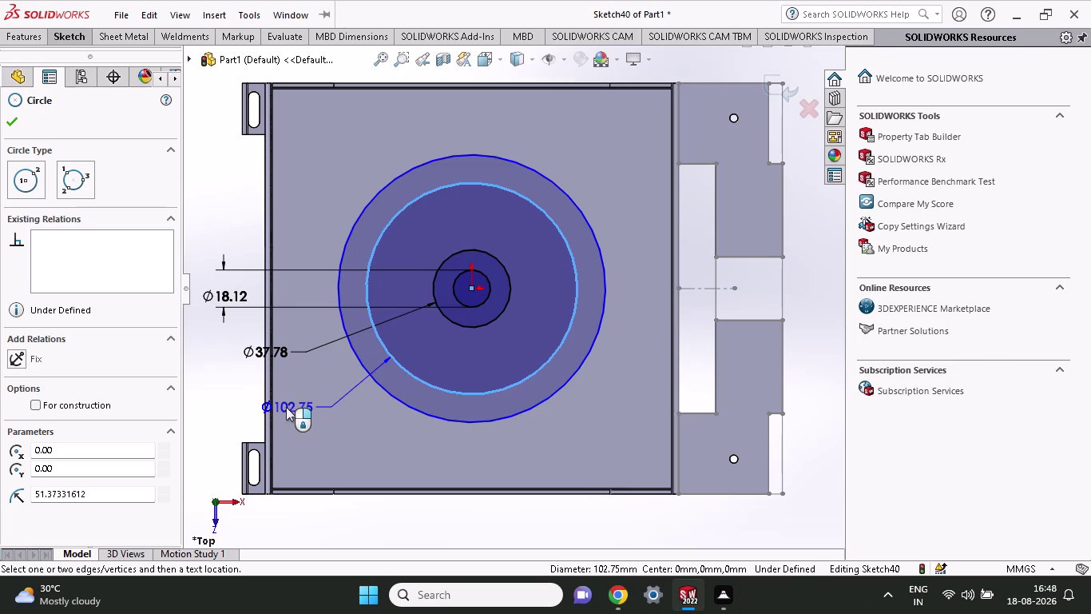
click(286, 406)
text(4)
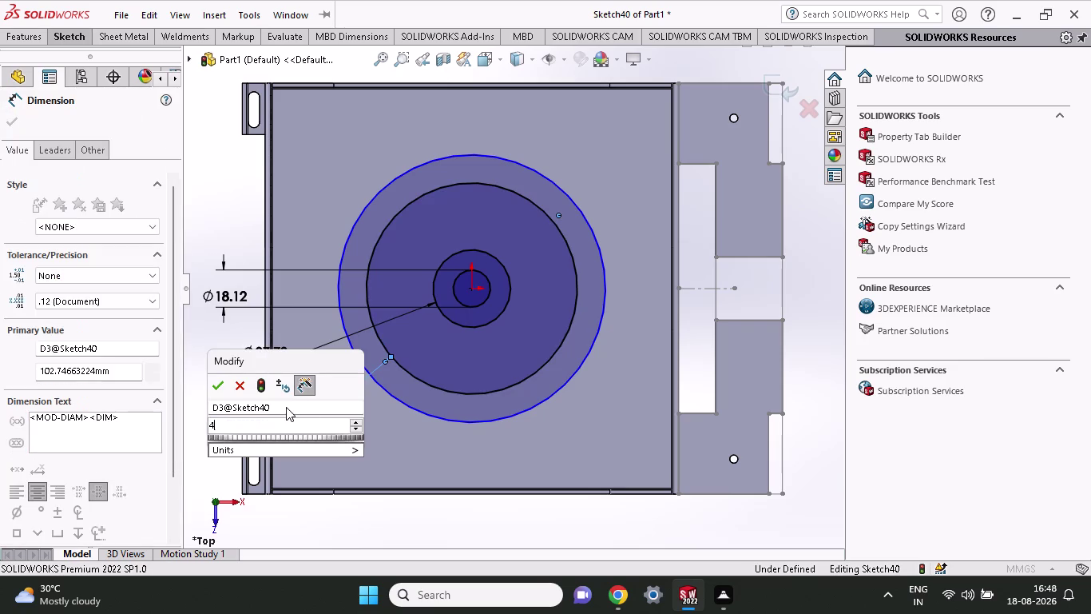
text(5.48)
key(Return)
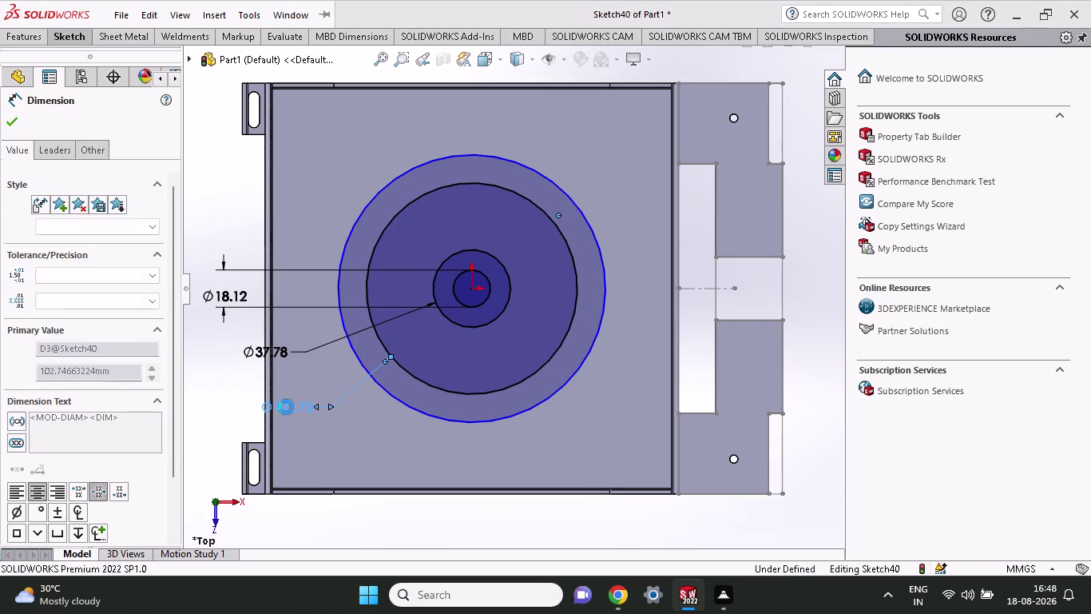
click(419, 409)
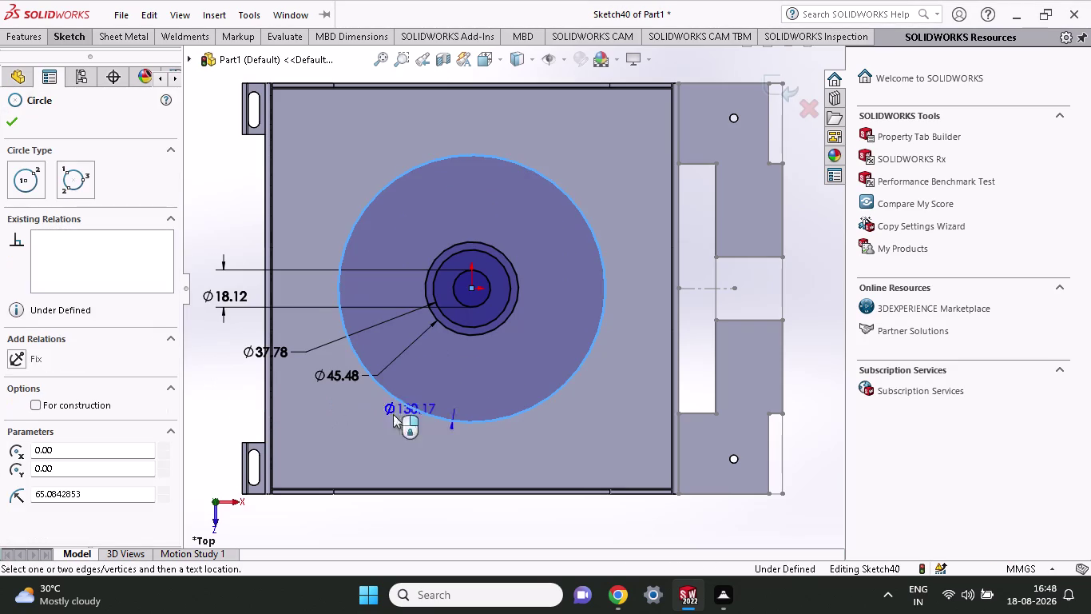
click(351, 421)
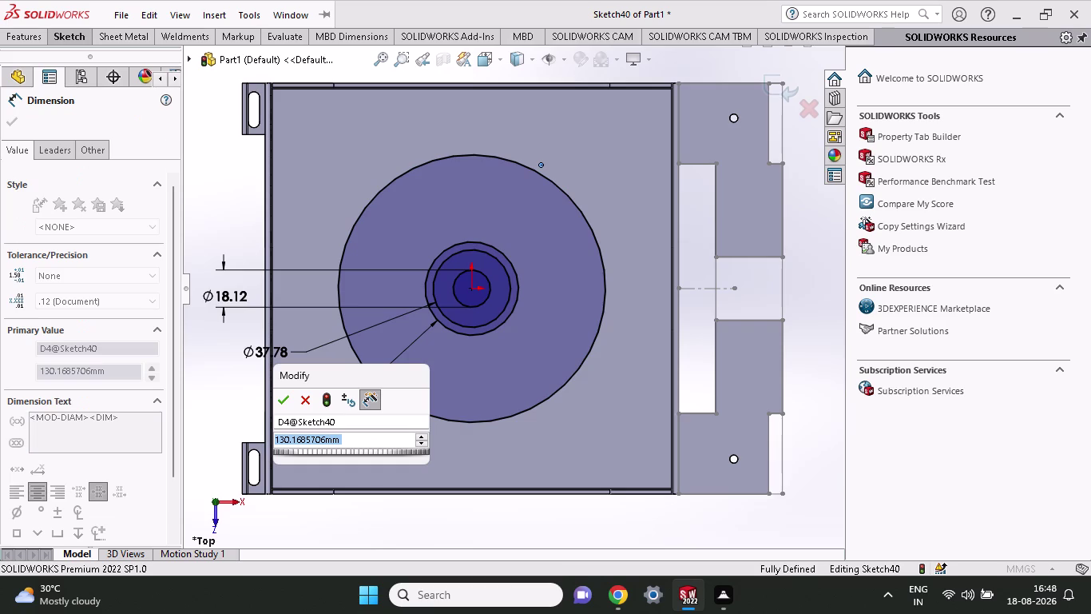
text(58)
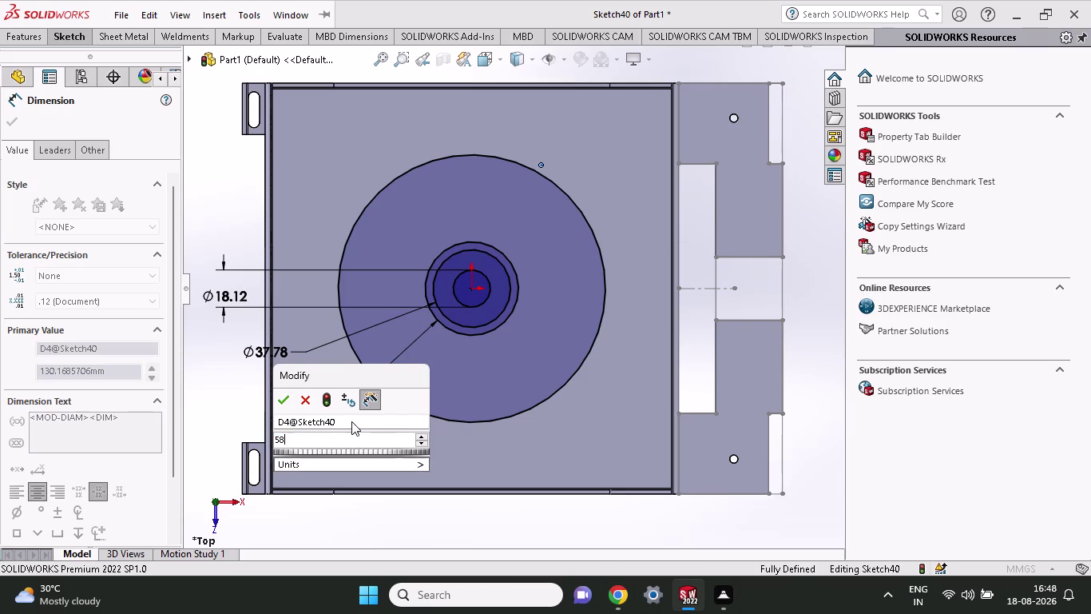
text(.93)
key(Return)
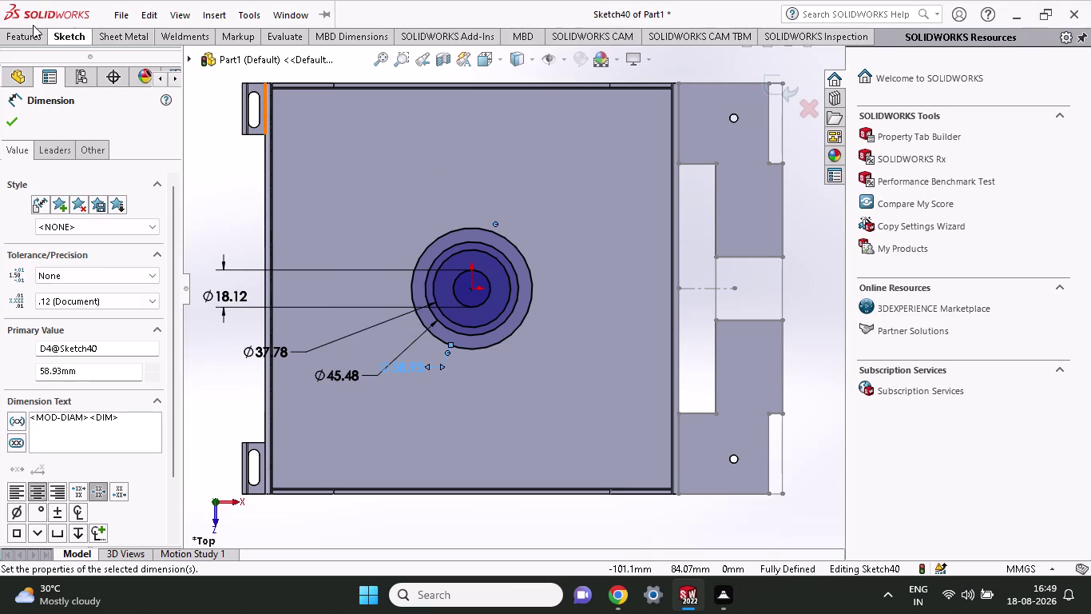
click(59, 42)
Draw a thin vertical center rectangle from the origin across the outer circle.
click(104, 77)
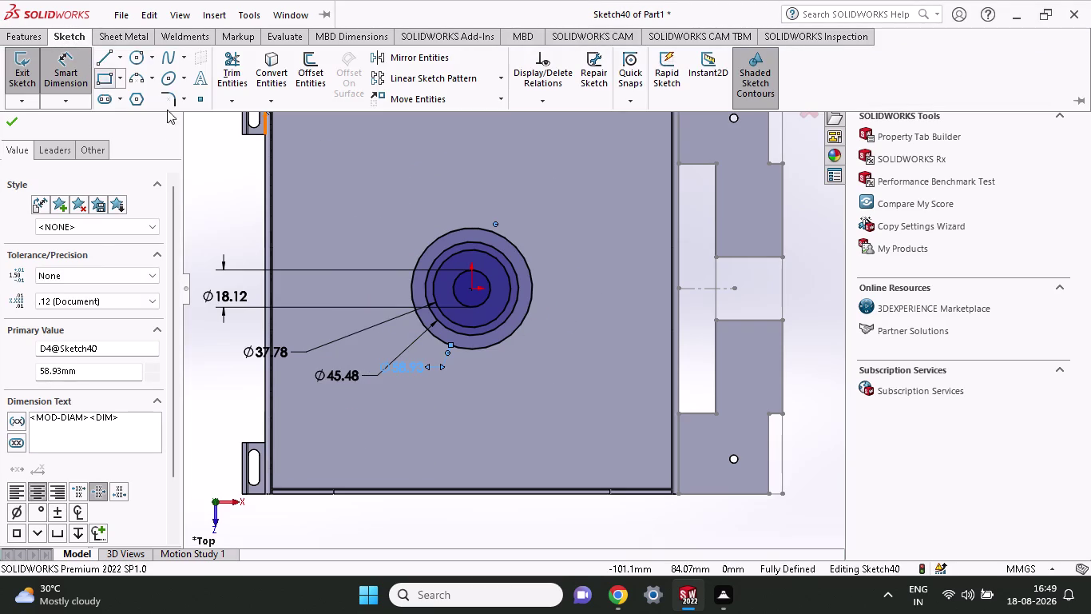
scroll(down, 3)
scroll(down, 3)
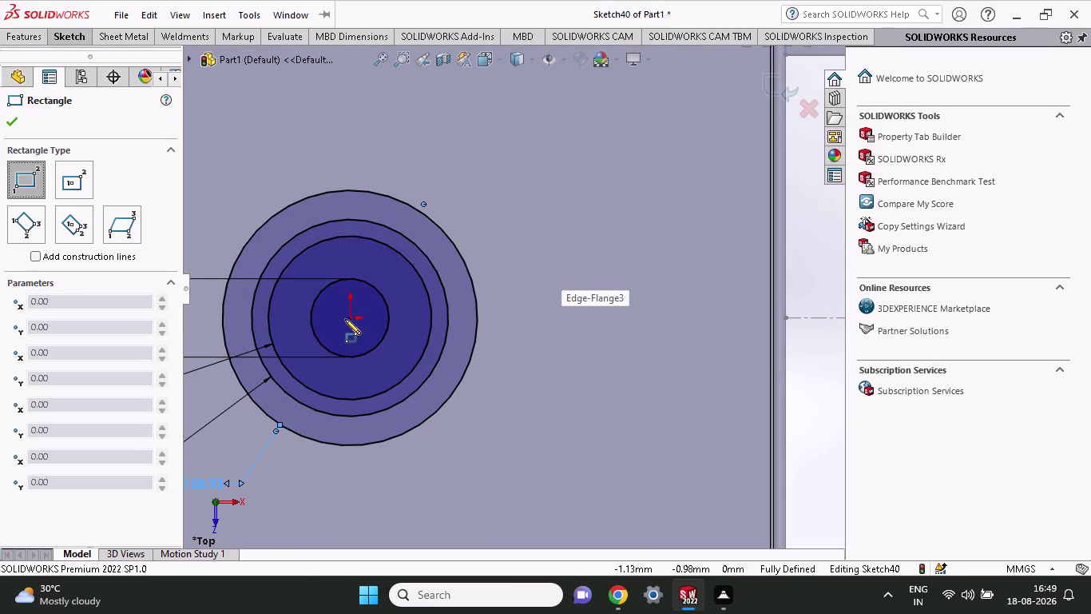
click(79, 41)
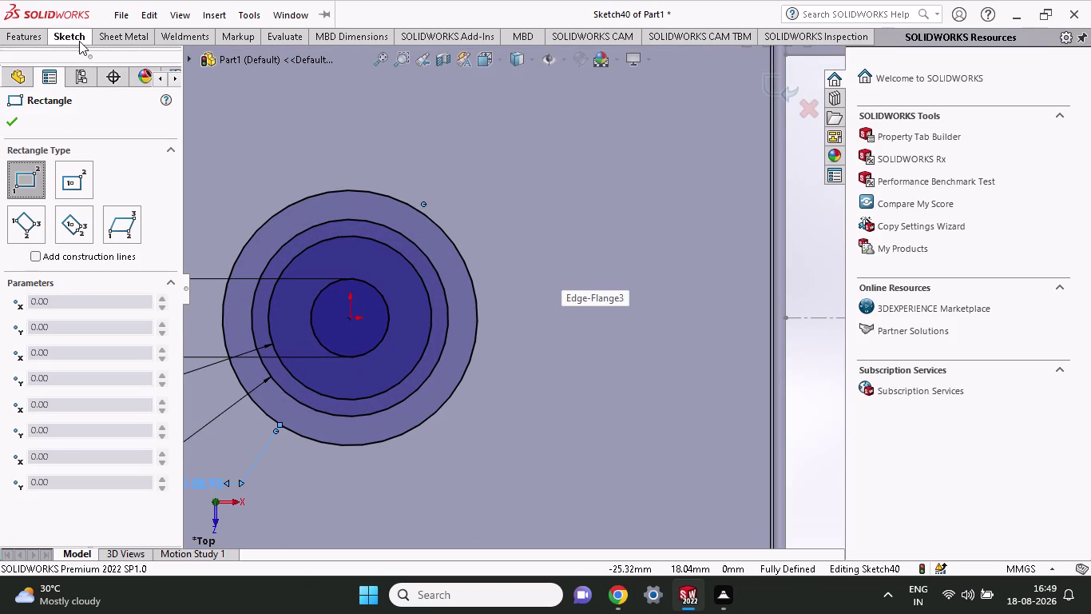
click(117, 84)
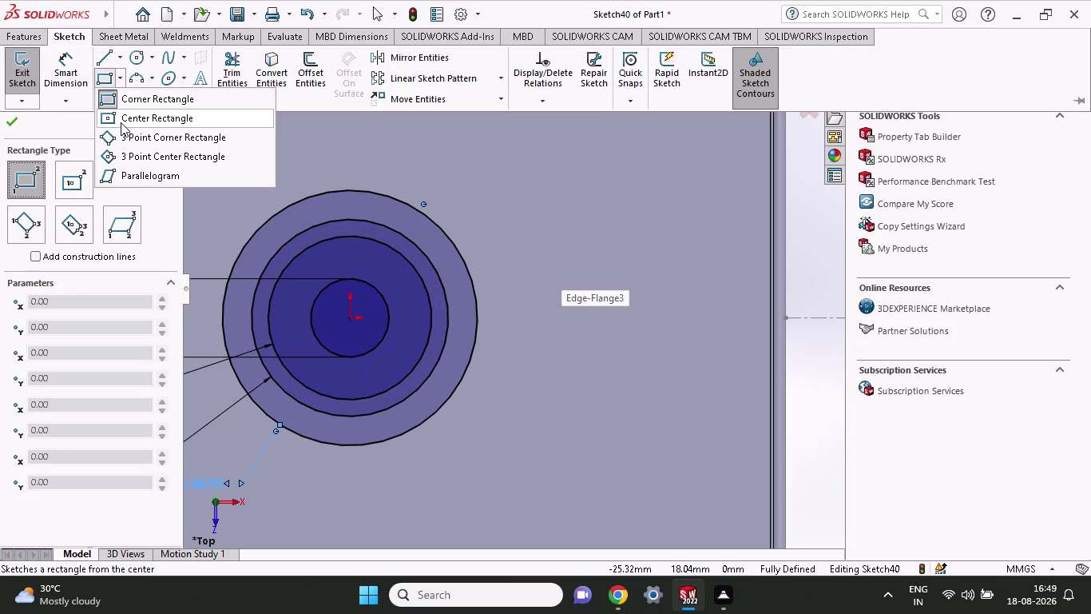
click(121, 122)
click(352, 315)
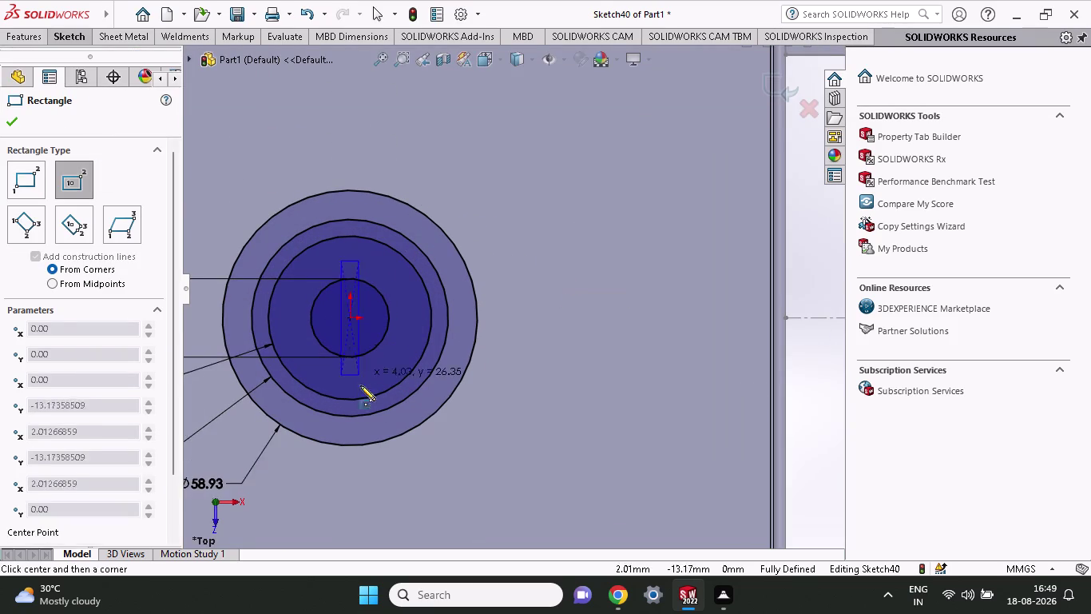
click(357, 445)
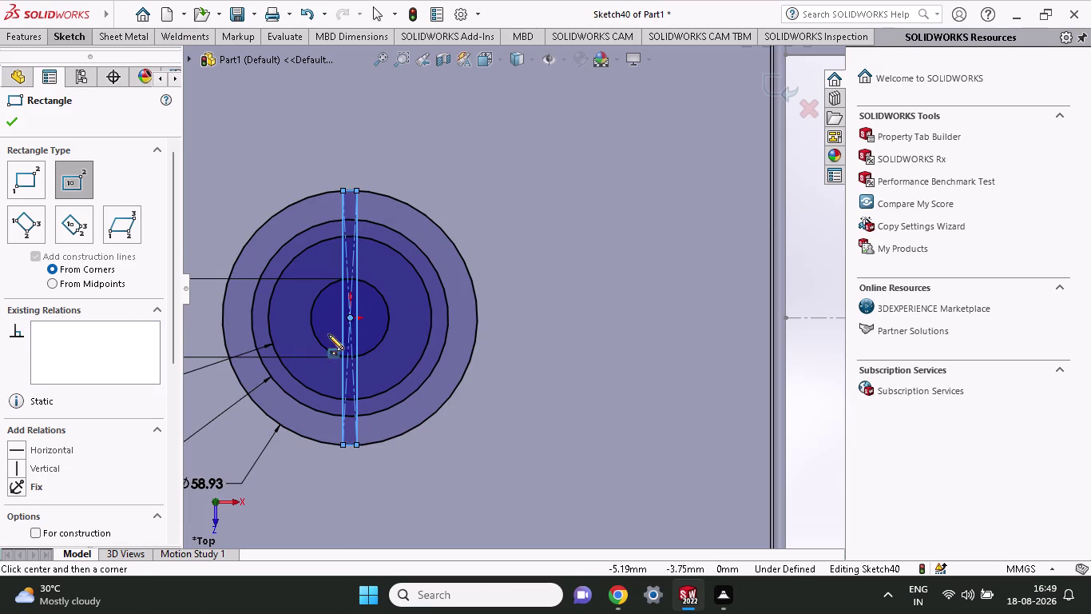
Draw a thin horizontal center rectangle from the origin out to the outer circle.
click(350, 319)
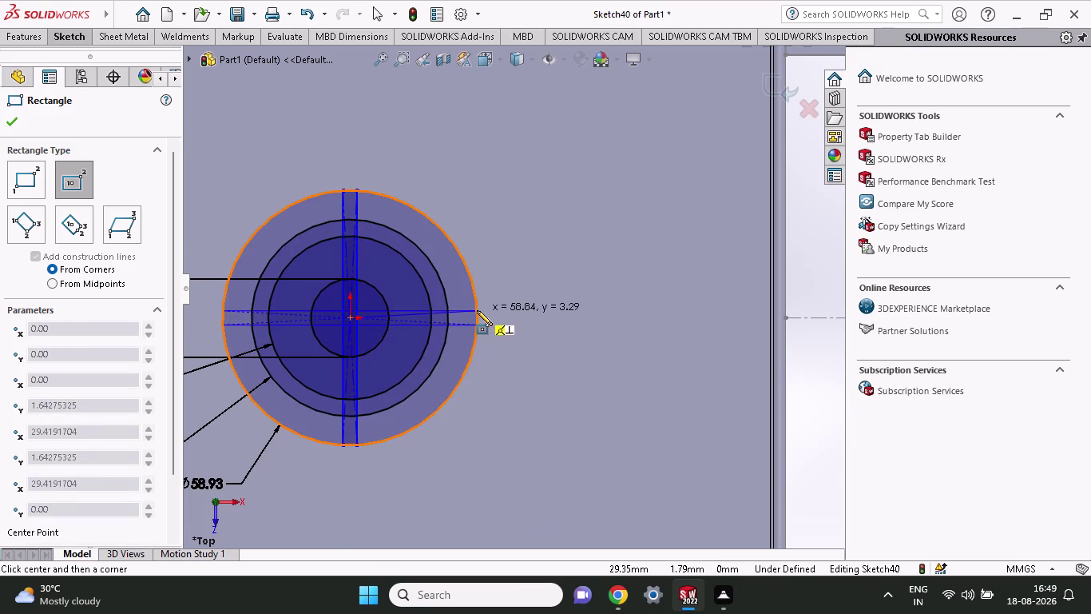
click(477, 310)
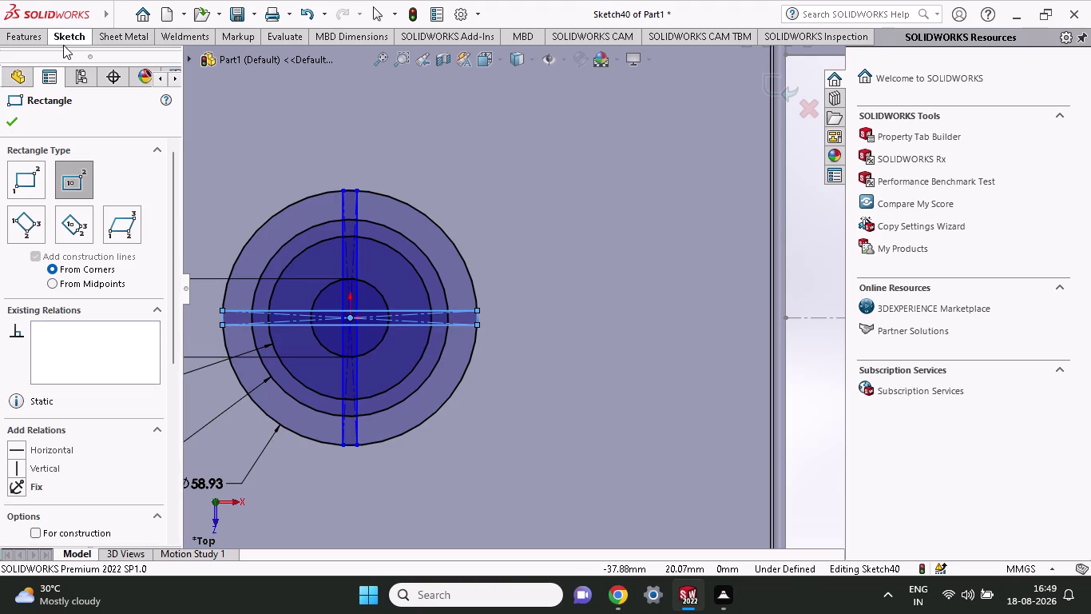
click(63, 45)
click(68, 76)
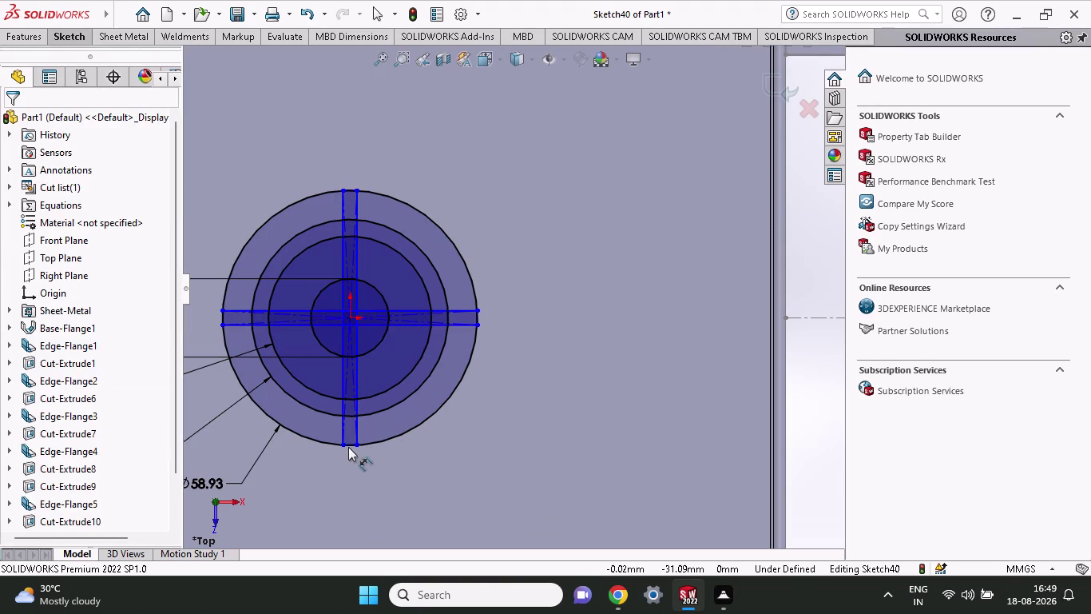
click(349, 445)
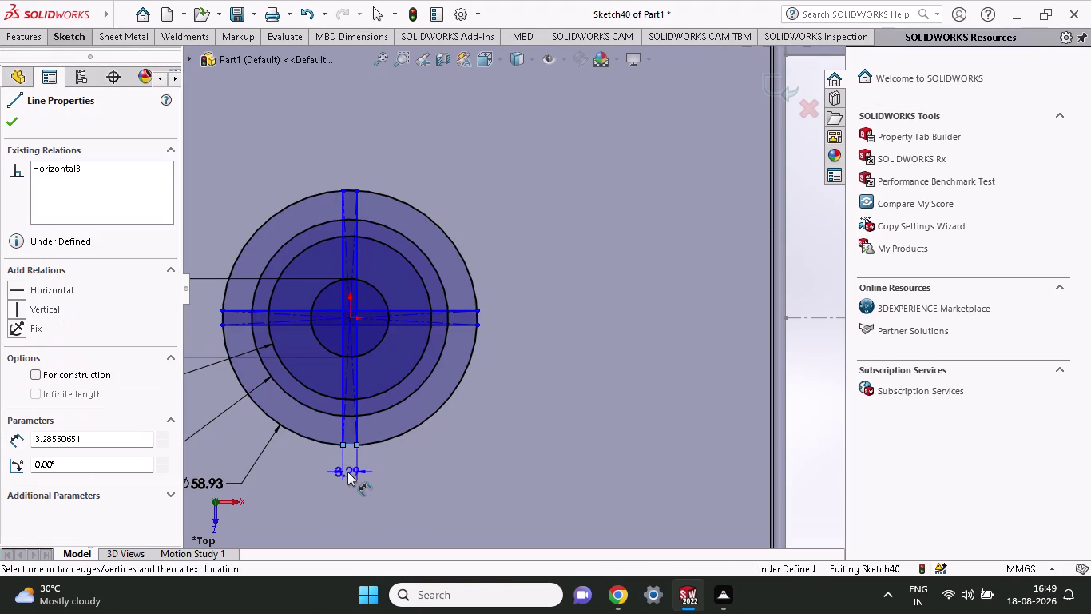
Dimension the short end edges of the vertical and horizontal slots at 5 mm each.
click(348, 471)
key(5)
key(Return)
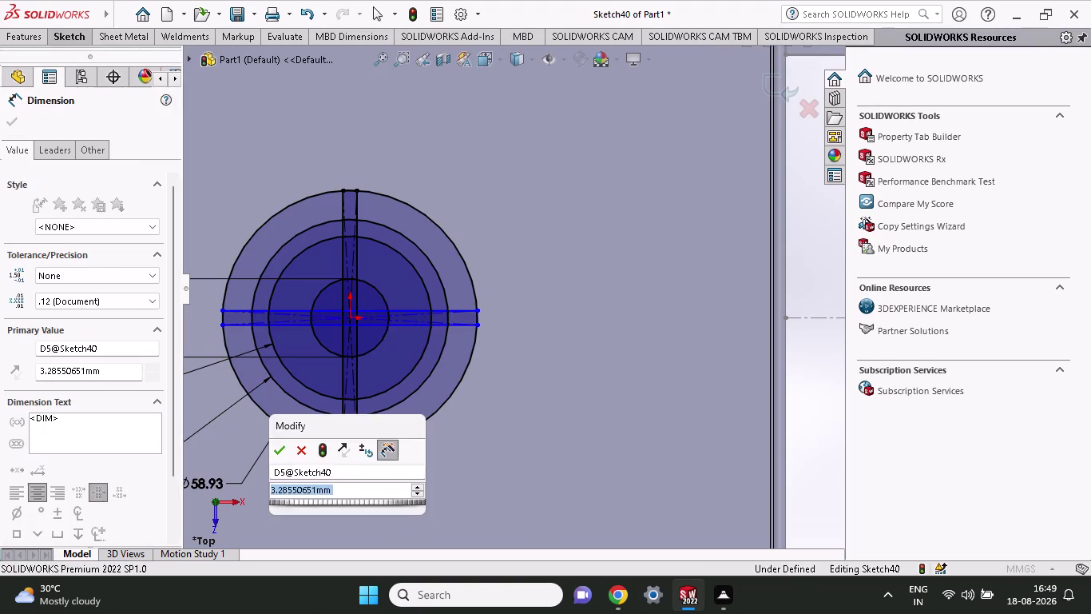
click(478, 318)
click(516, 321)
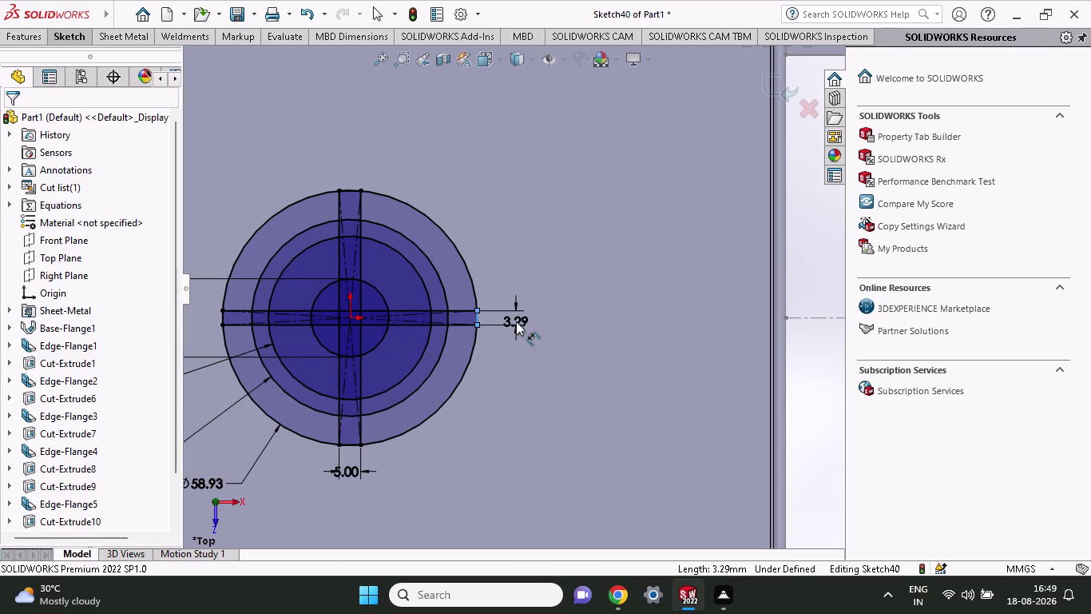
key(5)
key(Return)
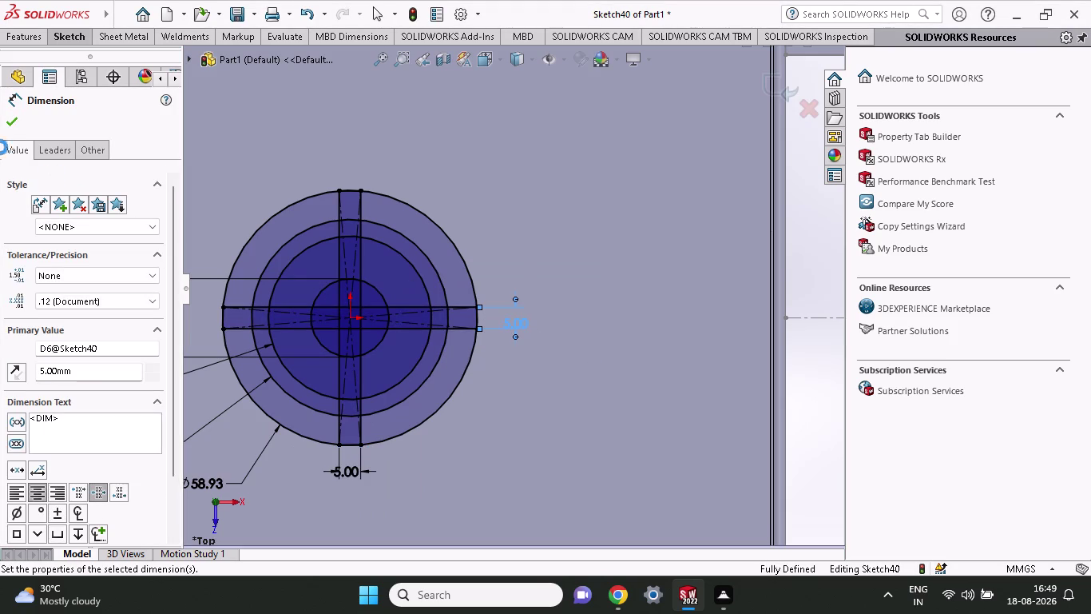
click(7, 126)
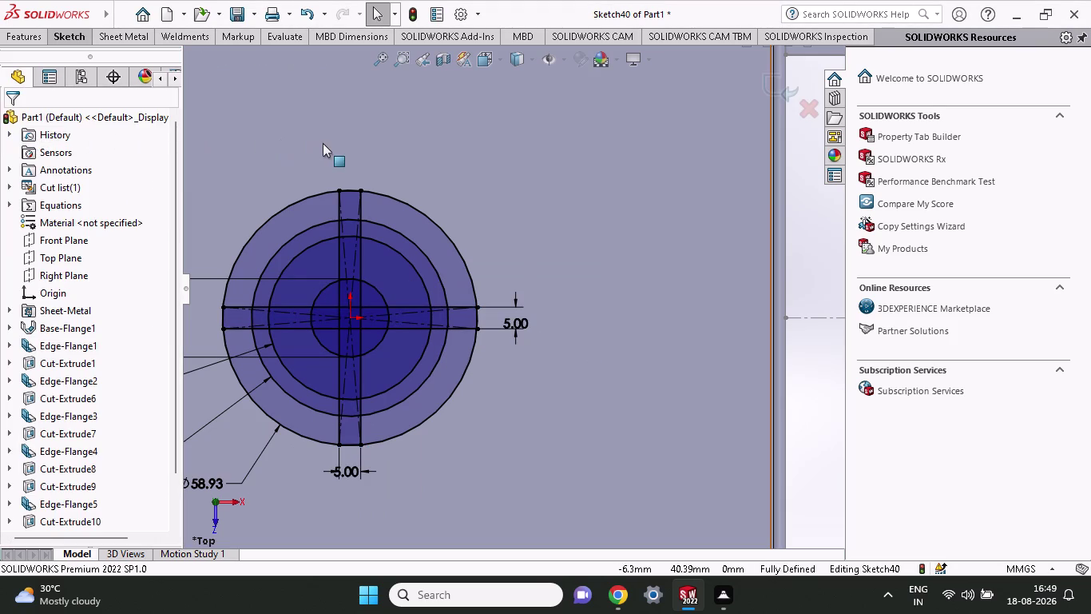
Power-trim the slot segments above and left of centre inside the small circle.
click(74, 37)
click(227, 58)
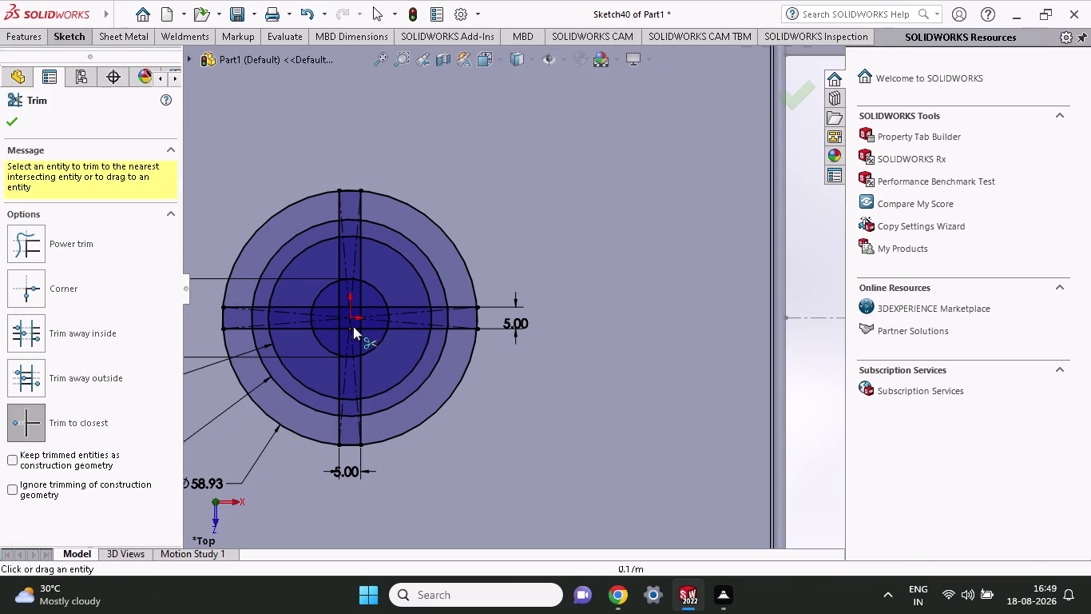
click(353, 326)
click(358, 317)
click(359, 307)
double_click(359, 298)
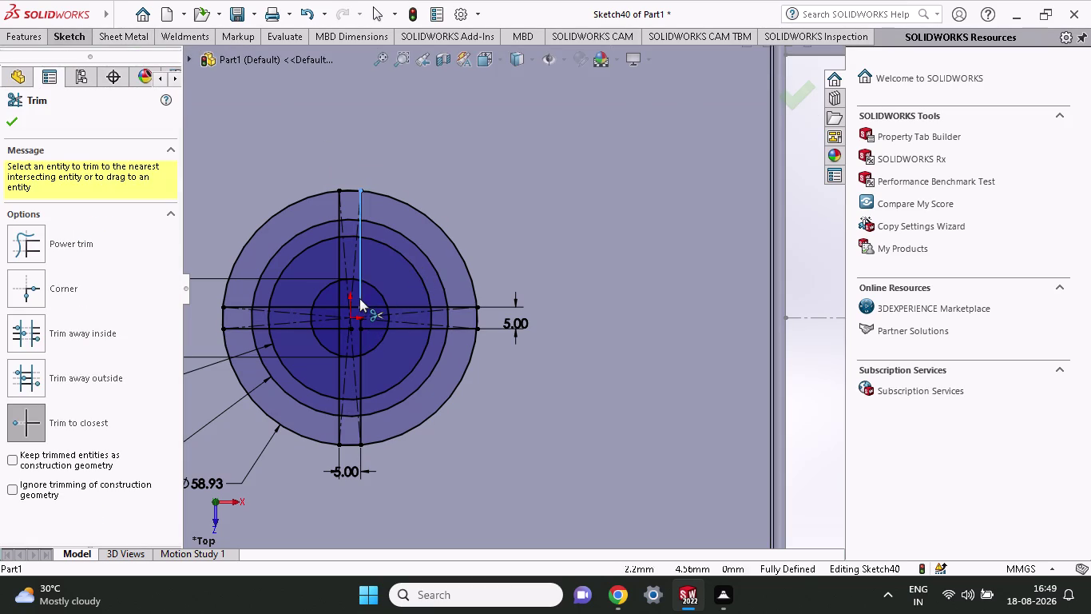
click(340, 298)
click(350, 296)
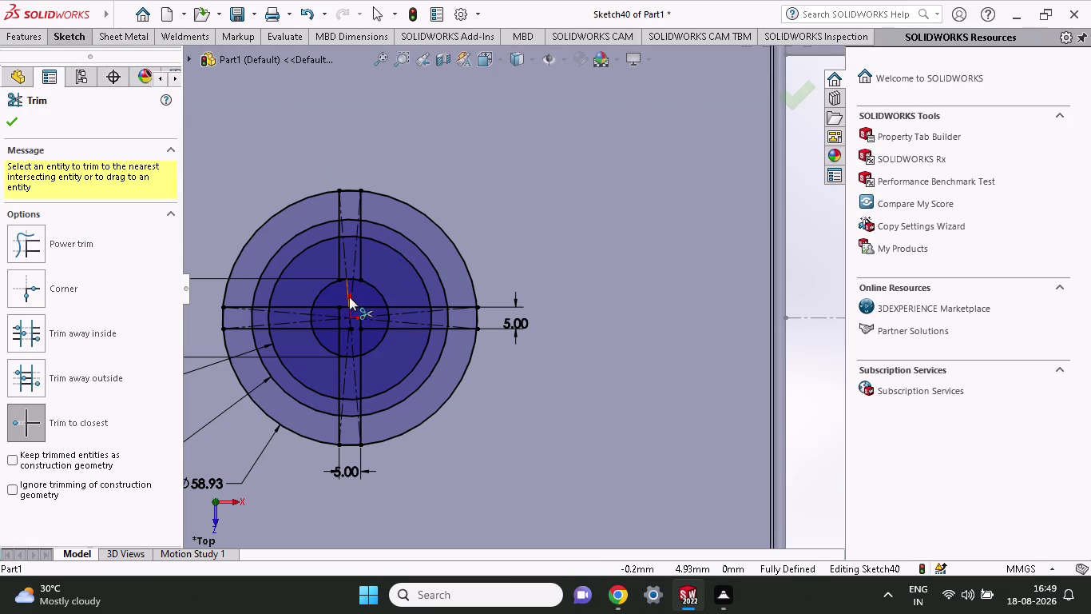
click(340, 312)
double_click(334, 314)
drag(328, 307, 329, 321)
drag(332, 332, 334, 341)
double_click(334, 324)
click(334, 328)
click(341, 317)
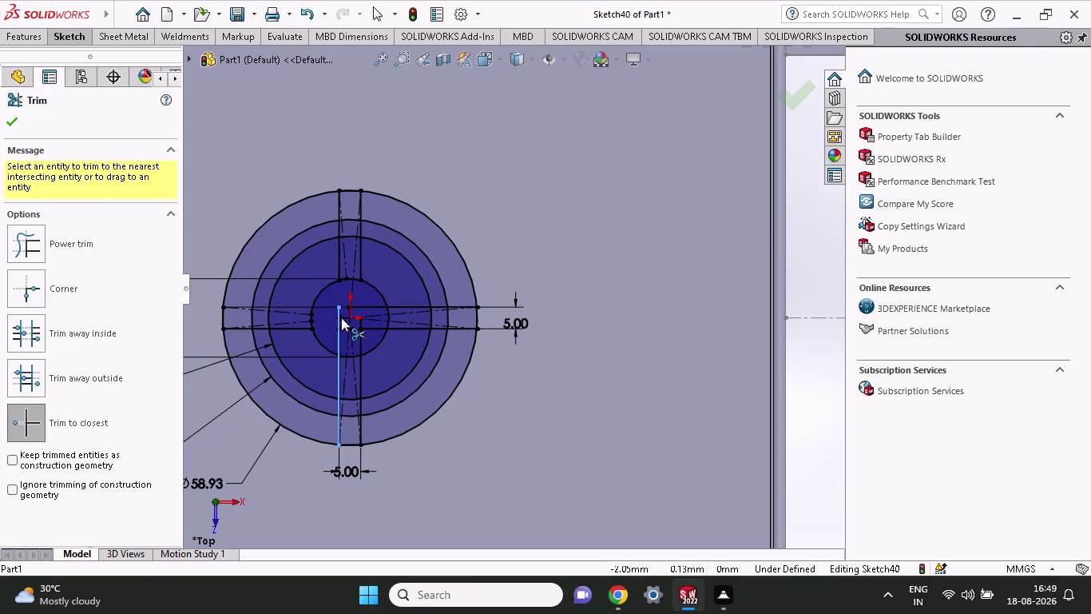
Trim the slot segments below and right of centre inside the small circle.
click(347, 320)
double_click(347, 312)
click(357, 318)
drag(360, 312, 363, 320)
click(364, 317)
drag(365, 312, 368, 322)
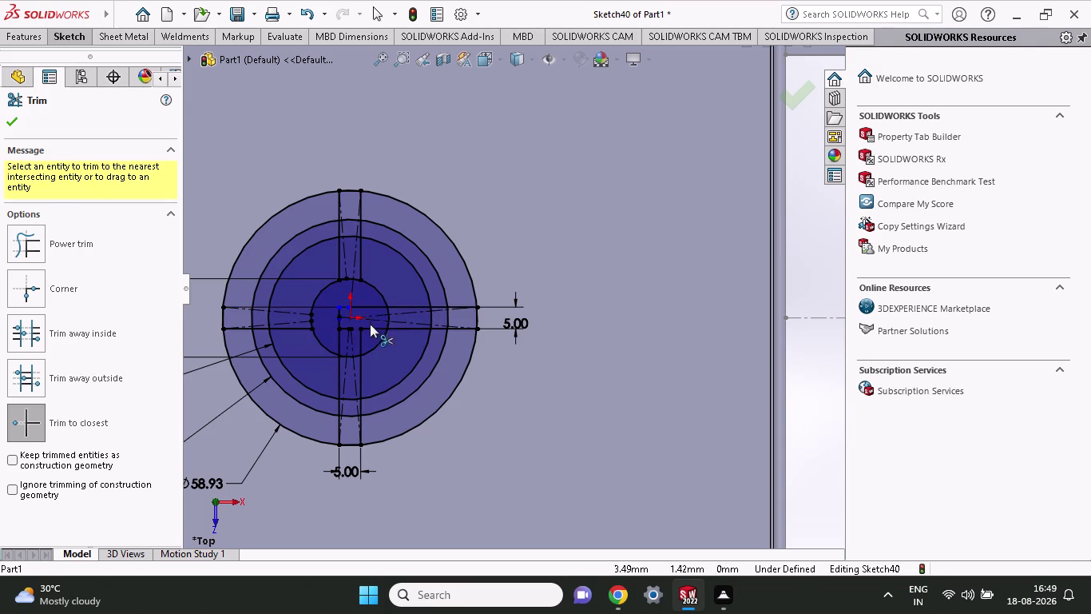
drag(369, 322, 370, 324)
click(373, 315)
click(374, 305)
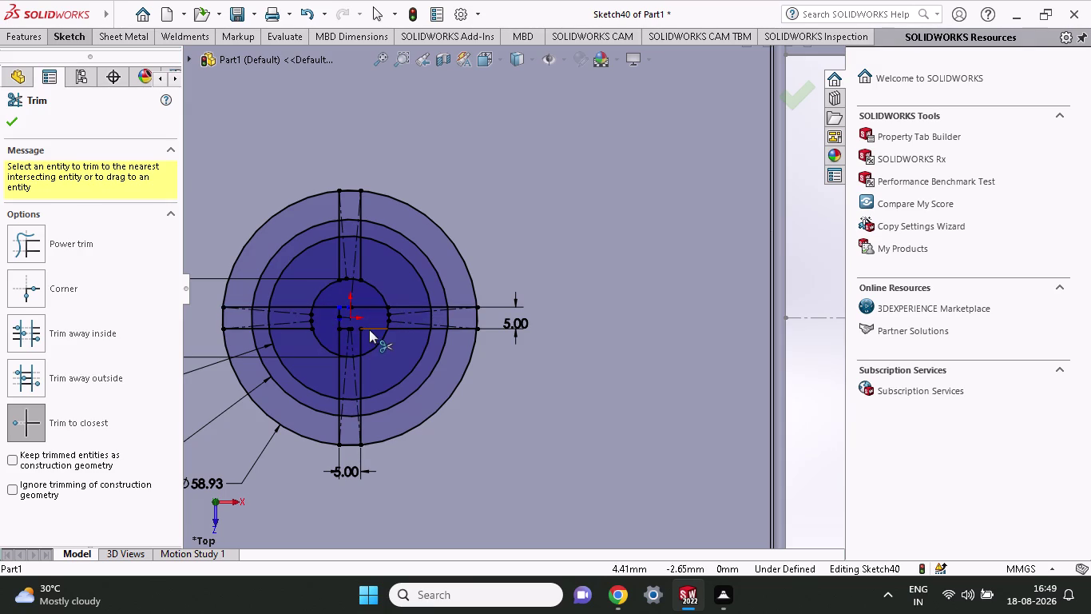
click(370, 329)
click(362, 345)
drag(369, 337, 339, 337)
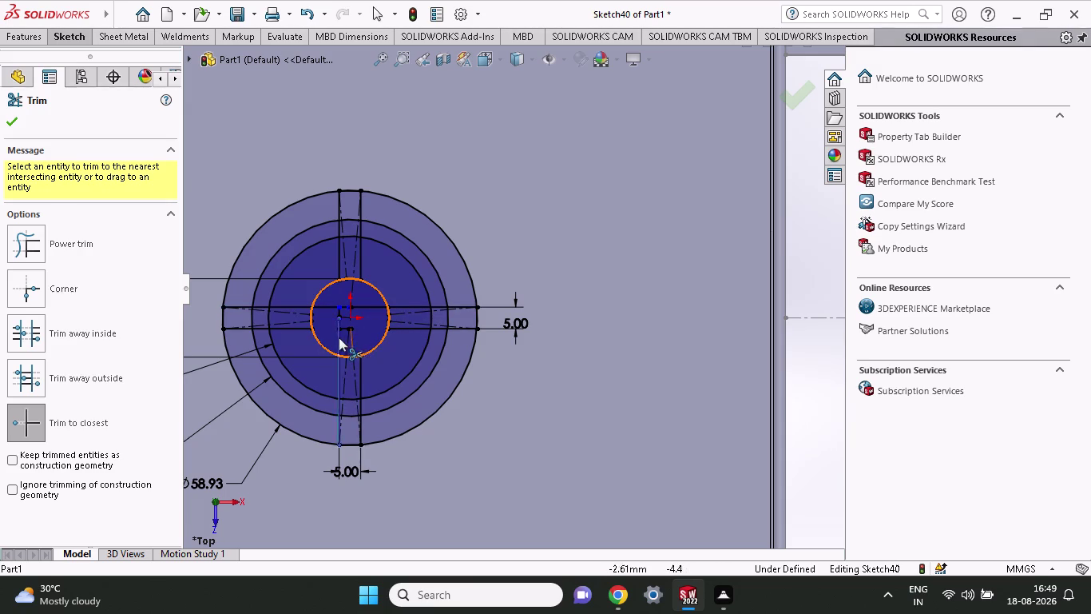
drag(339, 337, 335, 337)
click(335, 337)
click(344, 337)
click(349, 332)
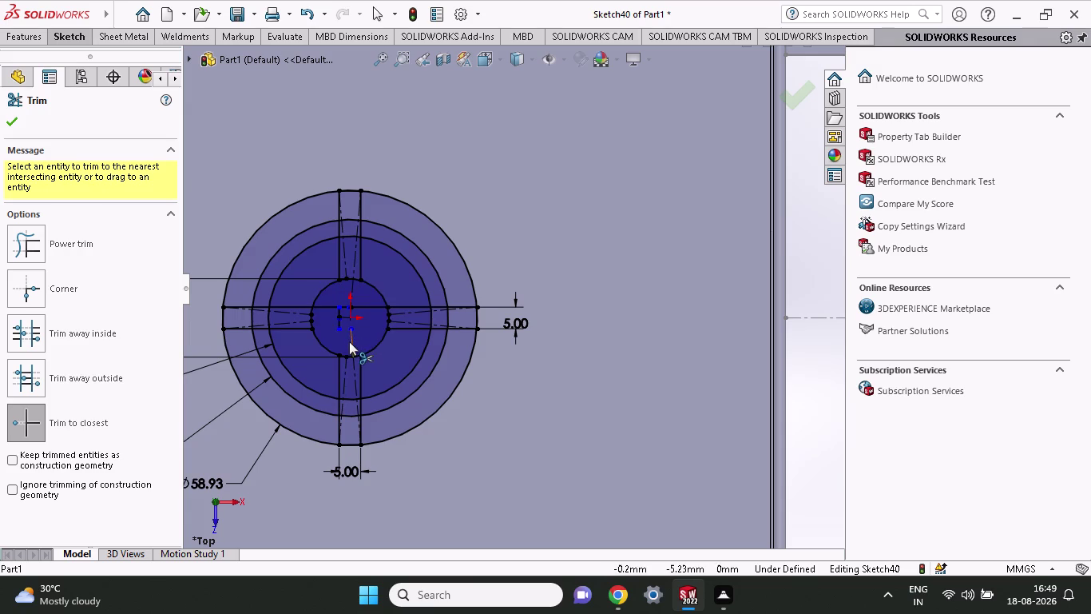
Trim the last vertical and horizontal slot pieces remaining inside the central circle.
click(349, 341)
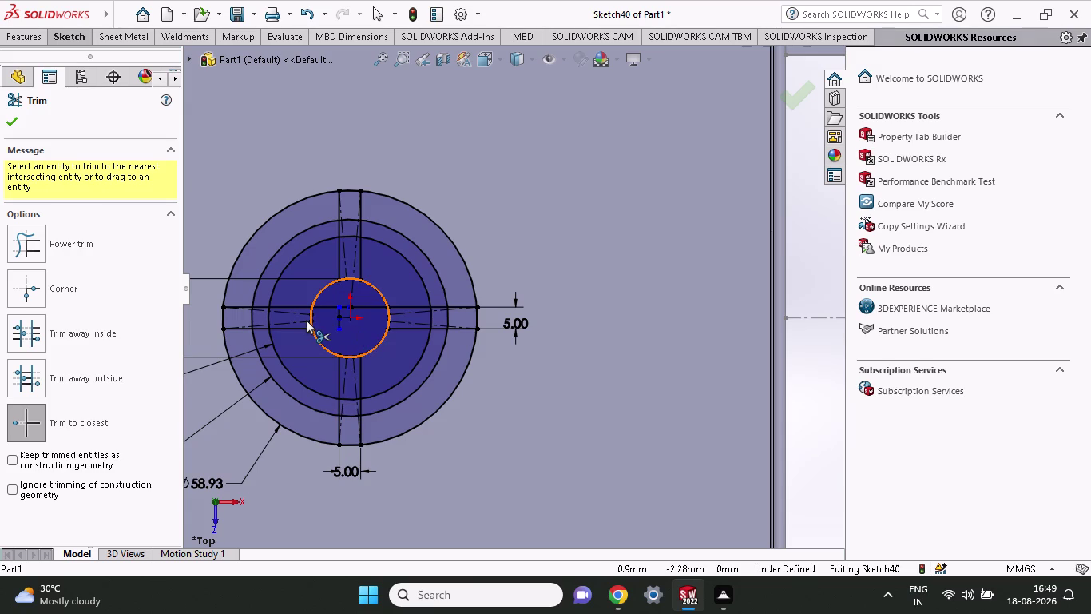
click(354, 327)
click(337, 324)
click(338, 302)
click(345, 303)
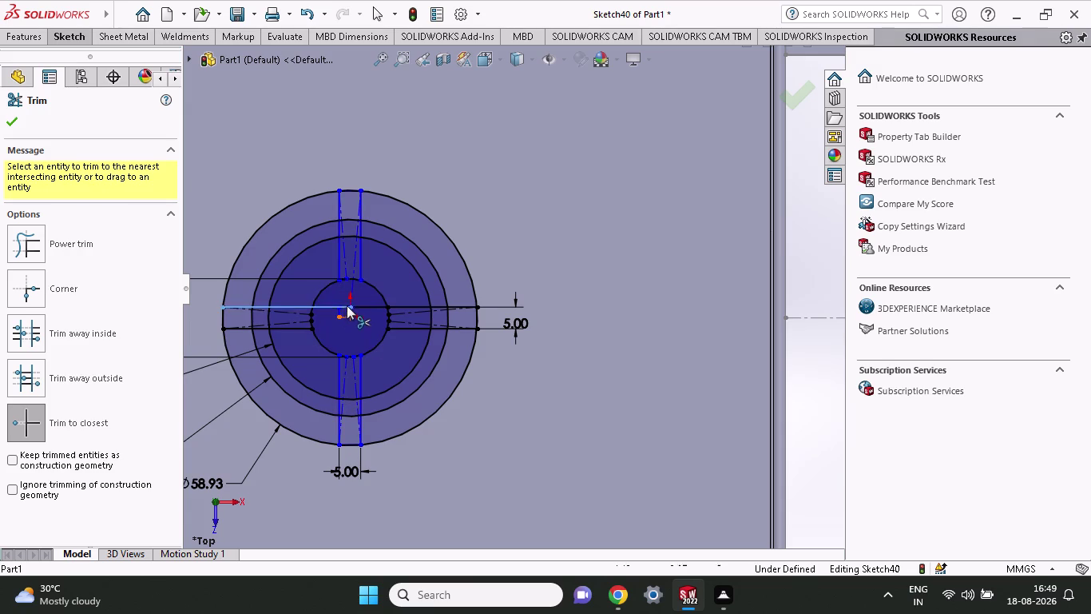
click(349, 307)
click(360, 308)
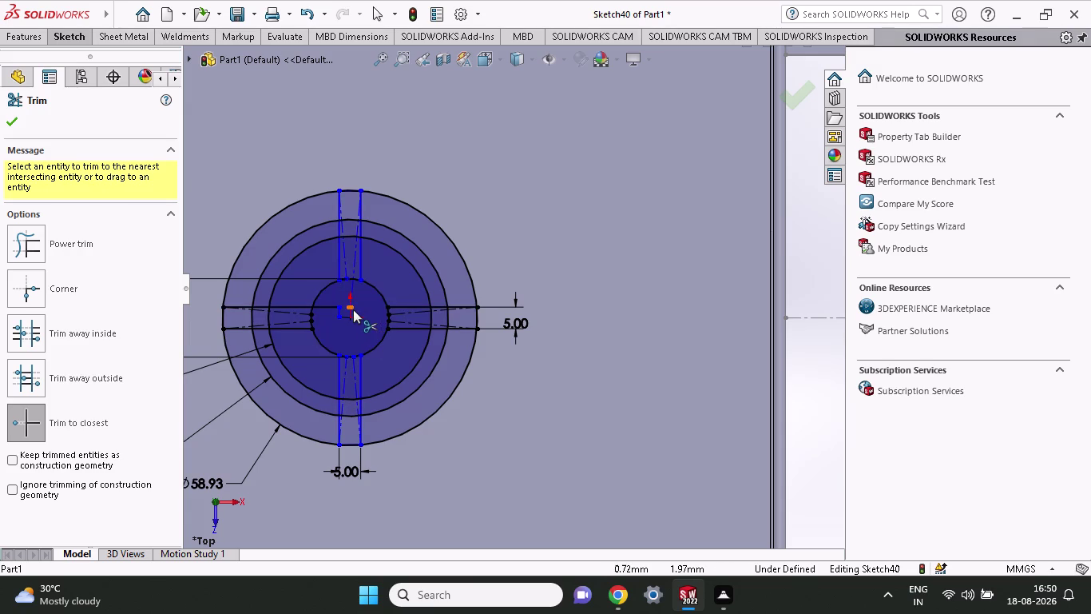
click(352, 309)
click(335, 314)
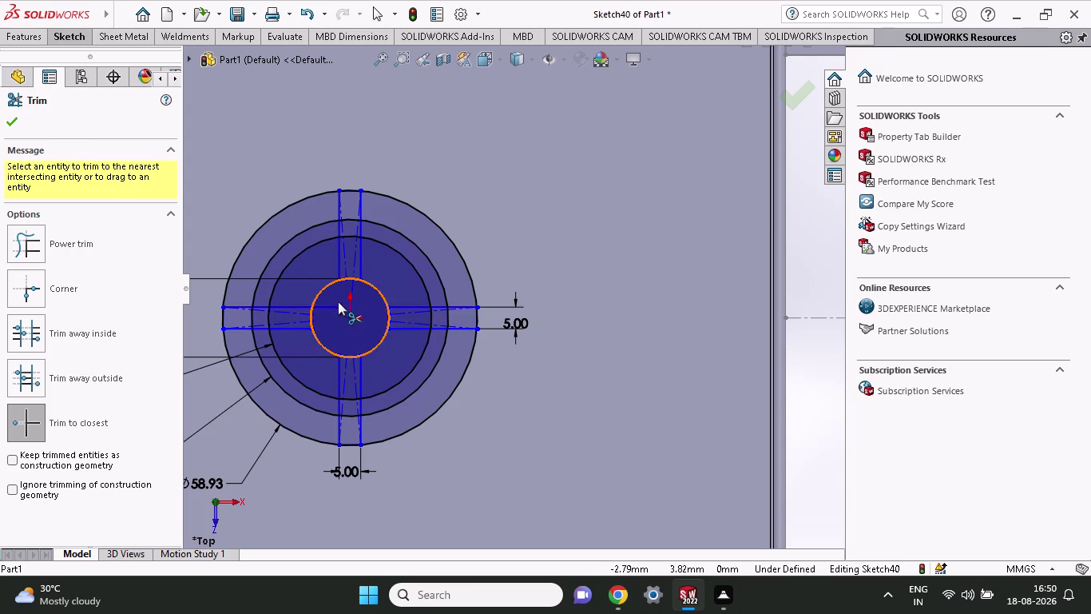
click(332, 307)
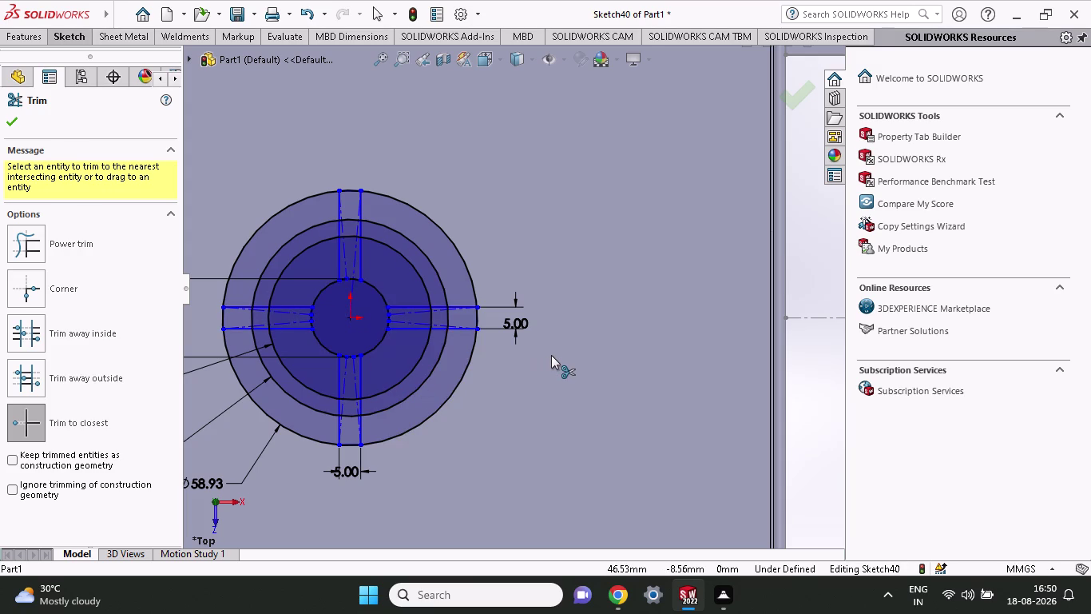
Trim leftover centre pieces and open the central circle at the right and left slots.
click(402, 315)
click(402, 321)
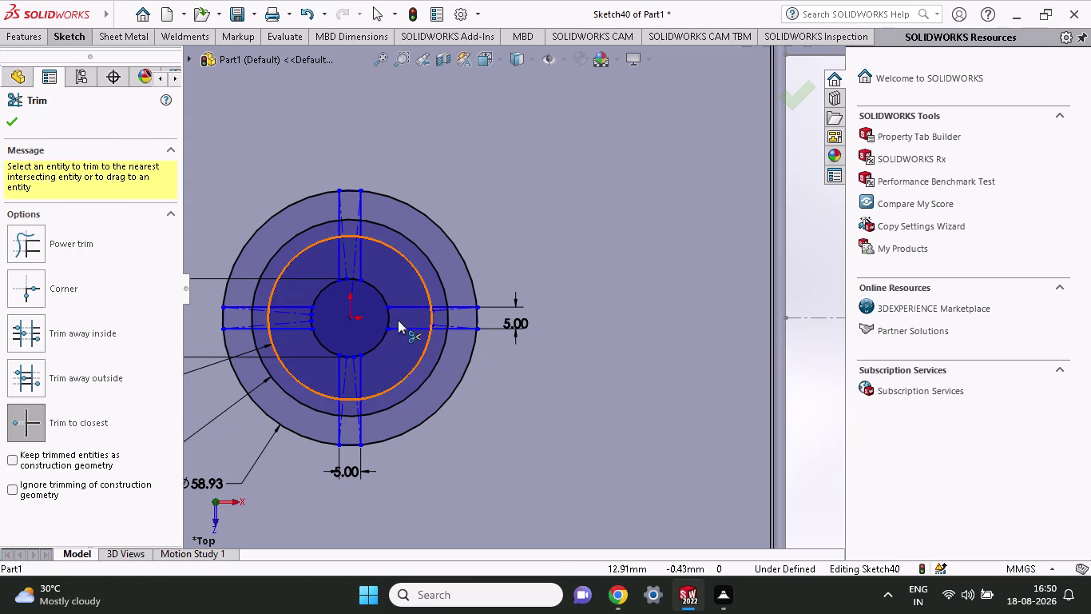
click(386, 318)
click(314, 316)
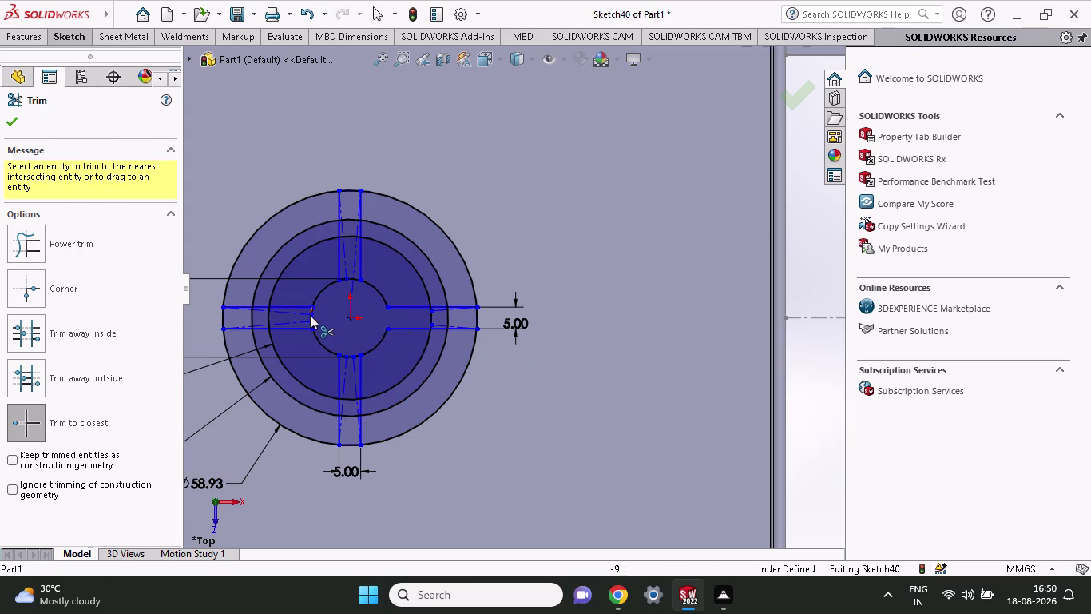
click(309, 315)
click(310, 314)
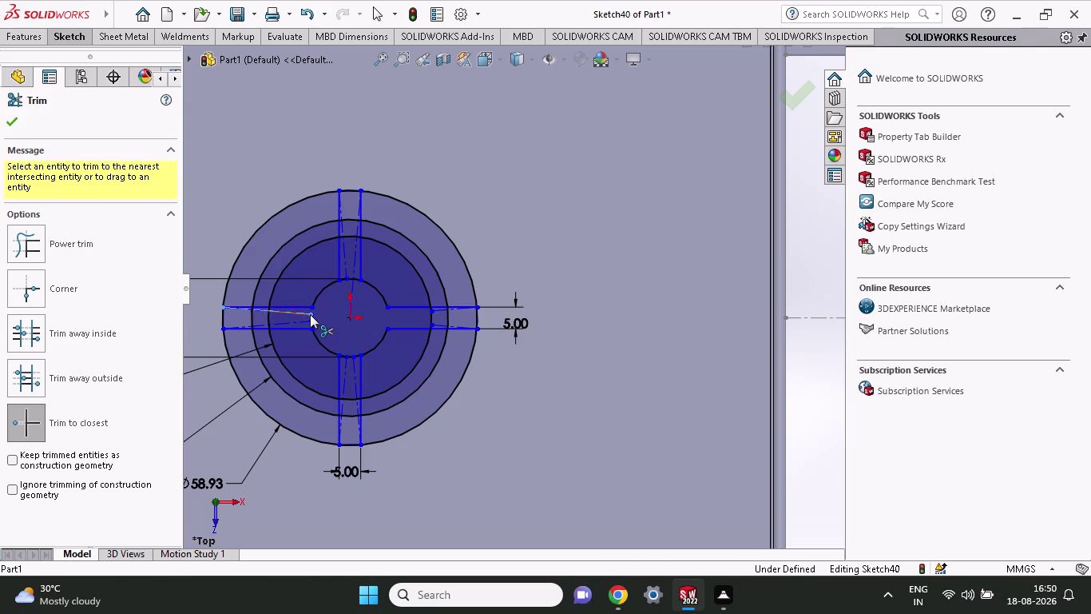
click(310, 320)
click(312, 320)
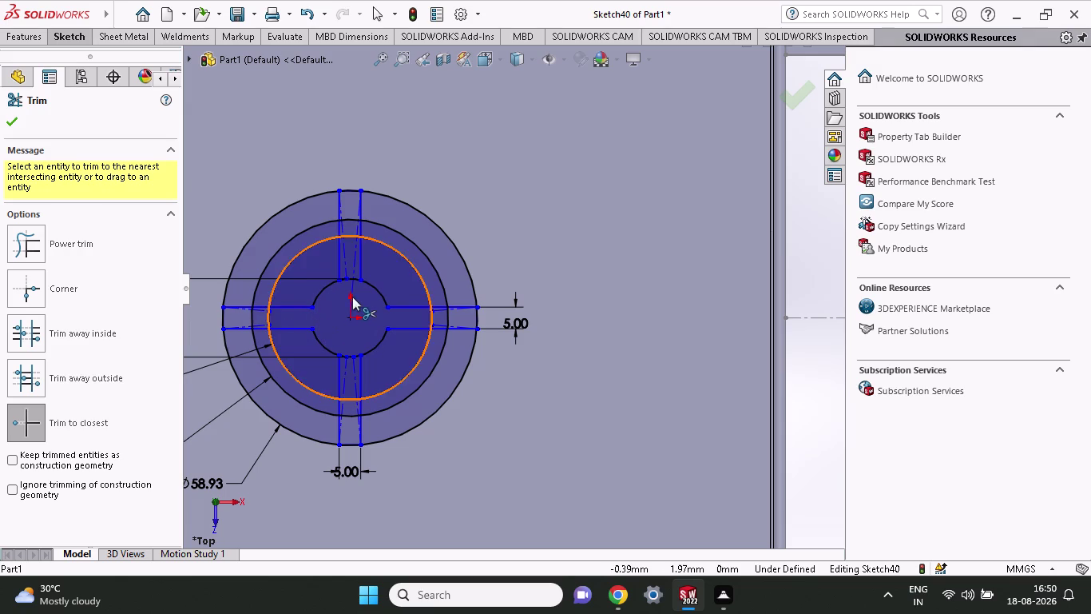
Open the central circle at the top slot, trim nearby construction-line pieces, and end trimming.
click(348, 274)
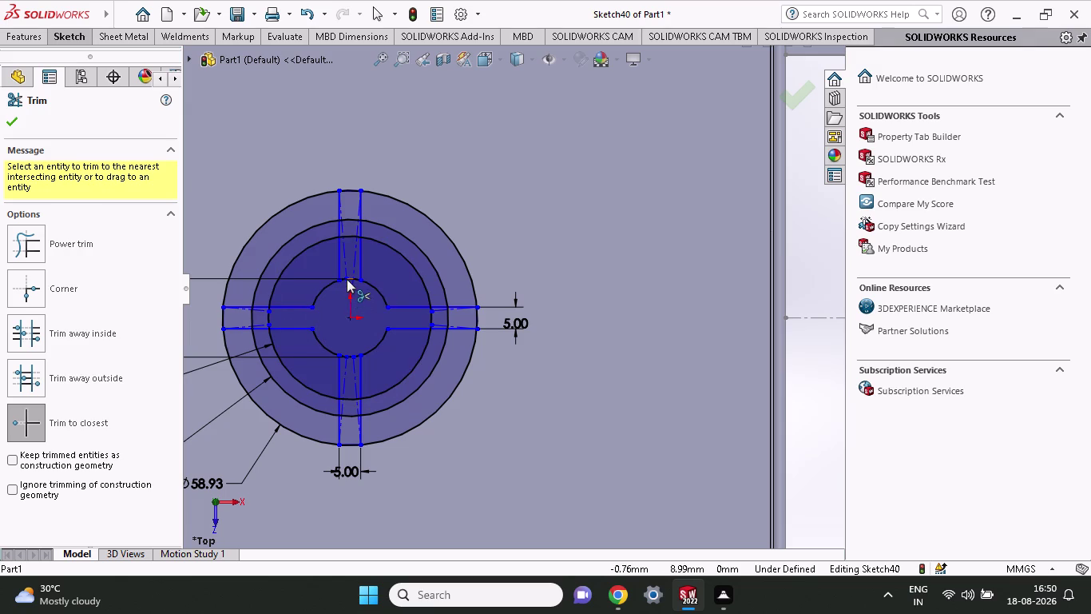
click(347, 279)
click(346, 279)
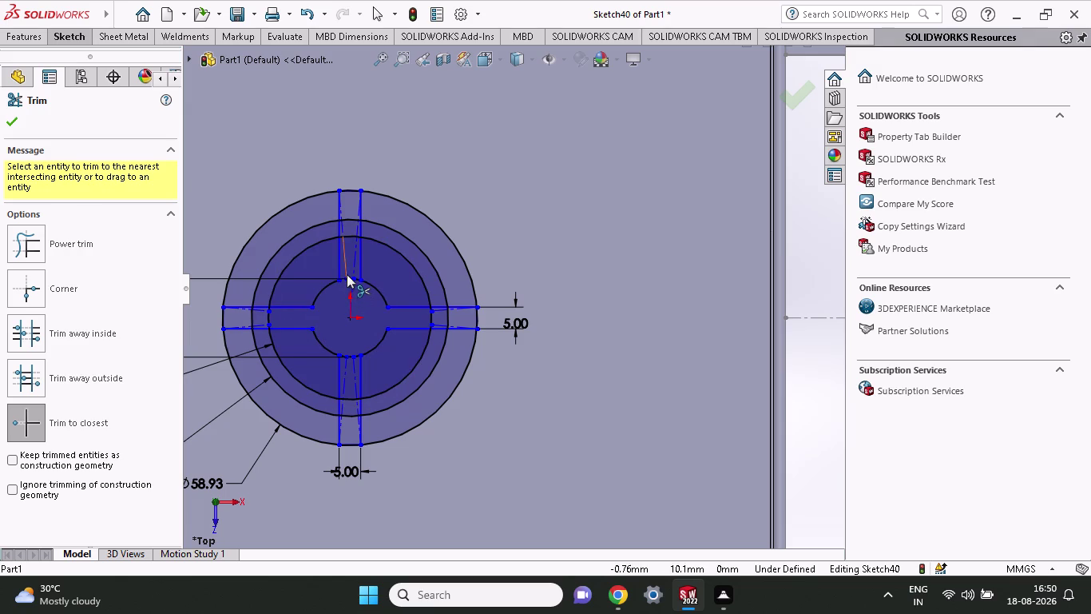
click(346, 278)
click(356, 278)
click(344, 234)
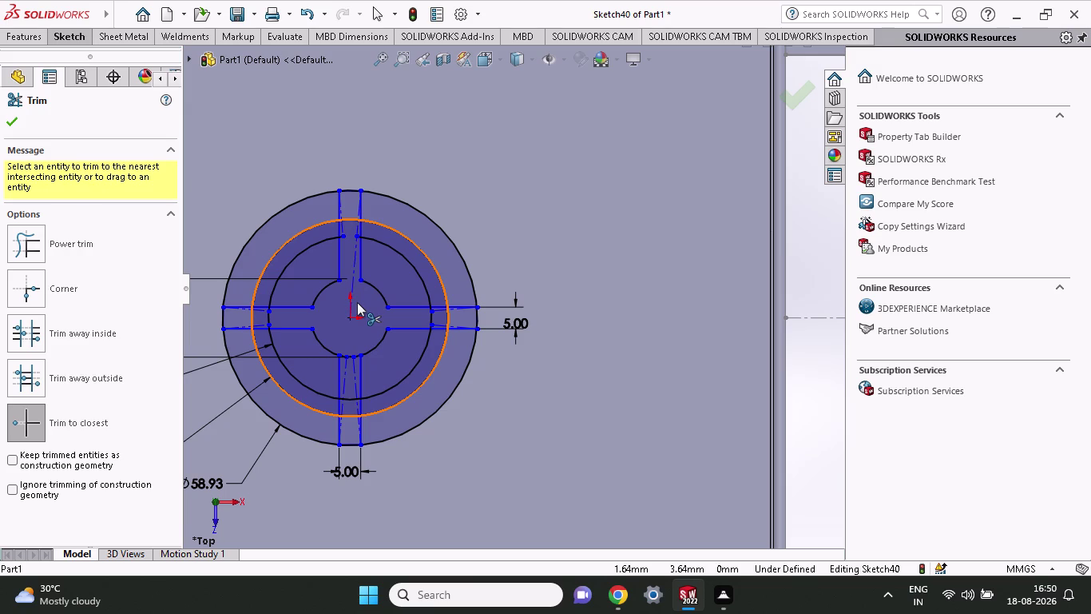
key(ctrl+z)
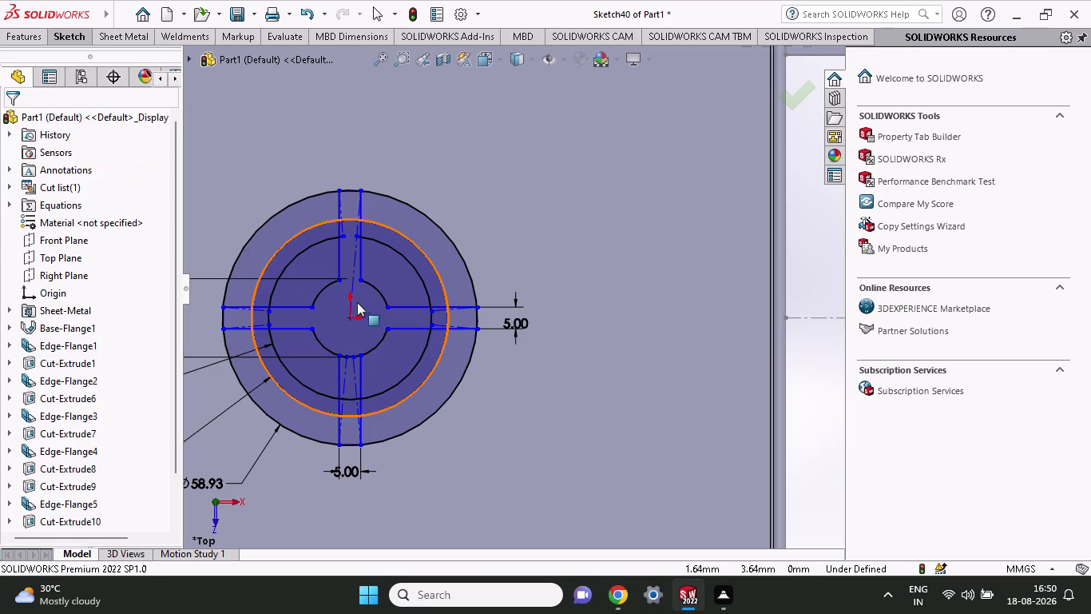
Reopen Trim Entities, open the central circle at the bottom slot, then end trimming.
click(353, 289)
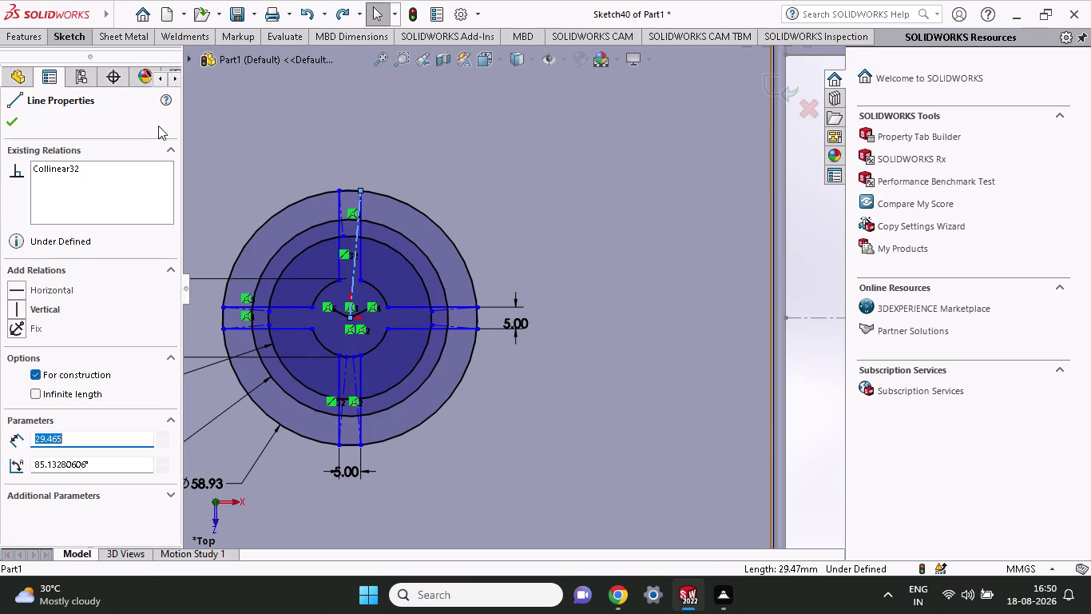
click(159, 125)
click(80, 34)
click(231, 60)
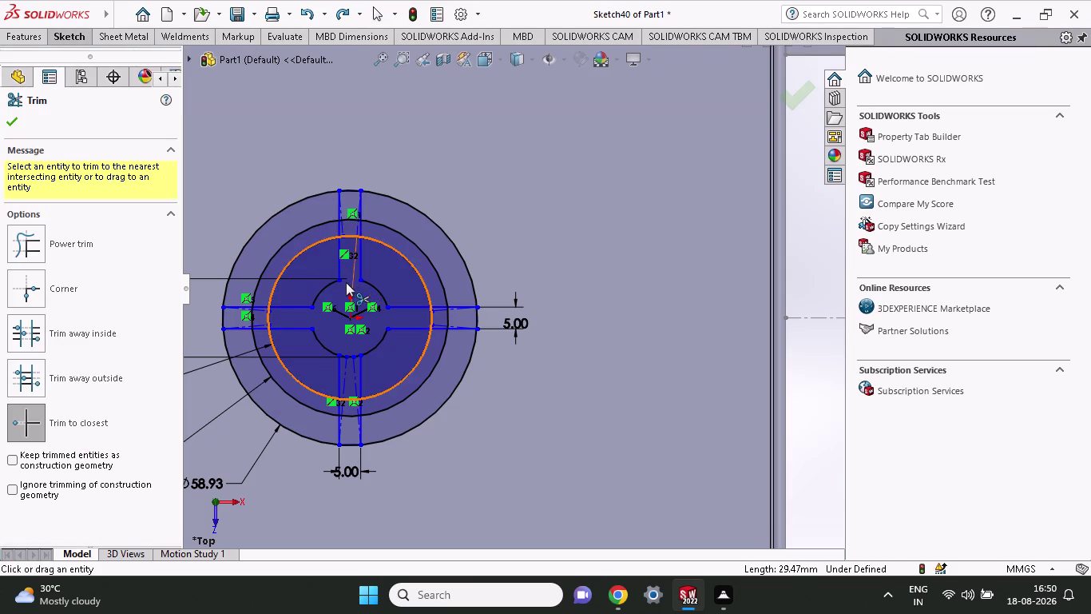
click(352, 282)
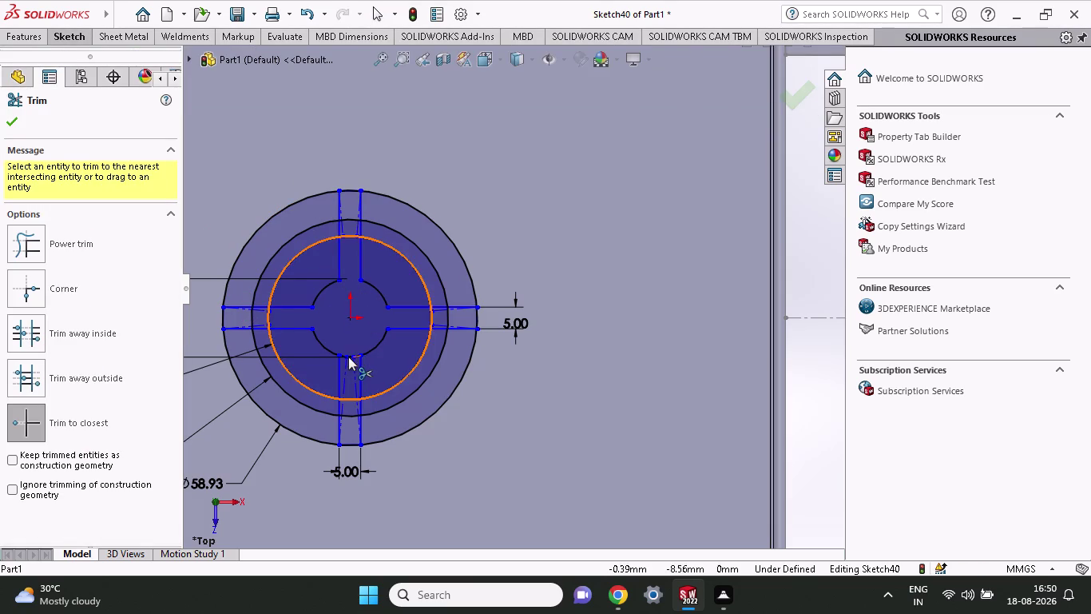
click(348, 357)
click(348, 356)
click(352, 356)
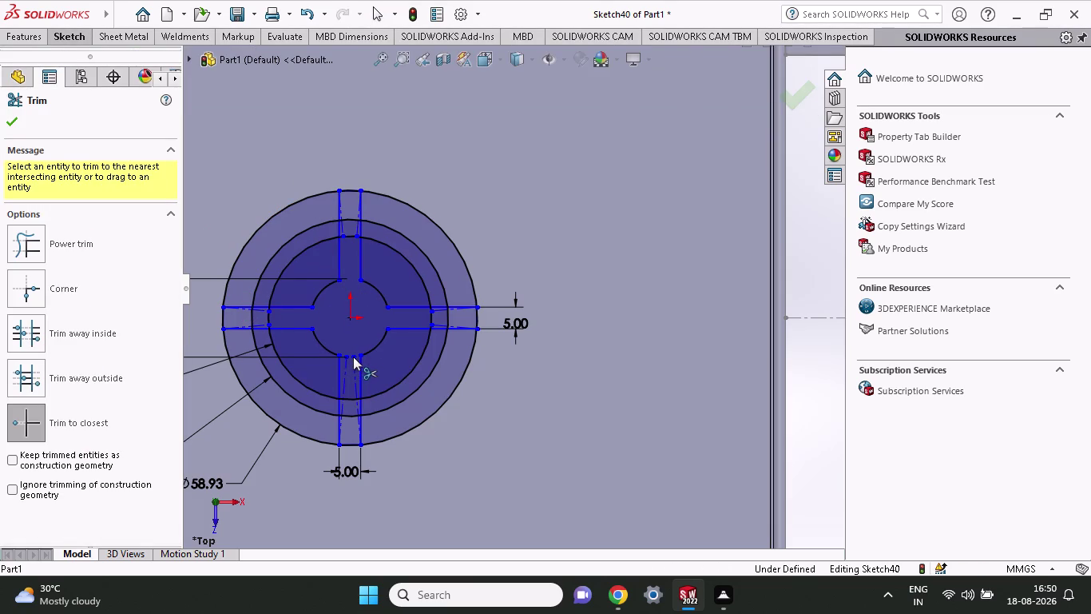
click(356, 357)
key(ctrl+z)
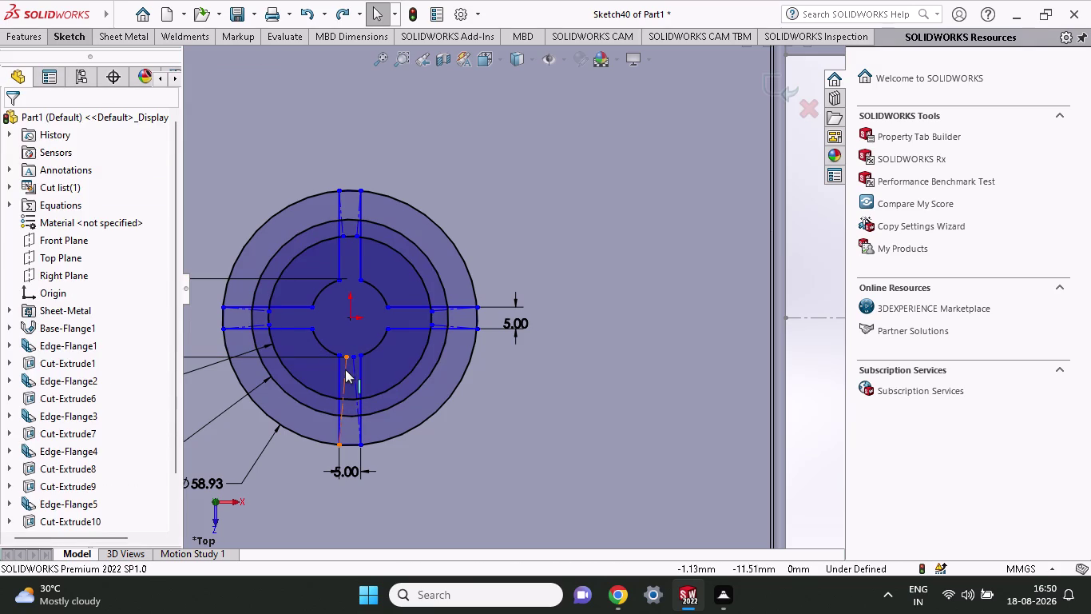
Reopen Trim Entities and trim the lower-slot construction line and ring circle at the right slot.
click(346, 370)
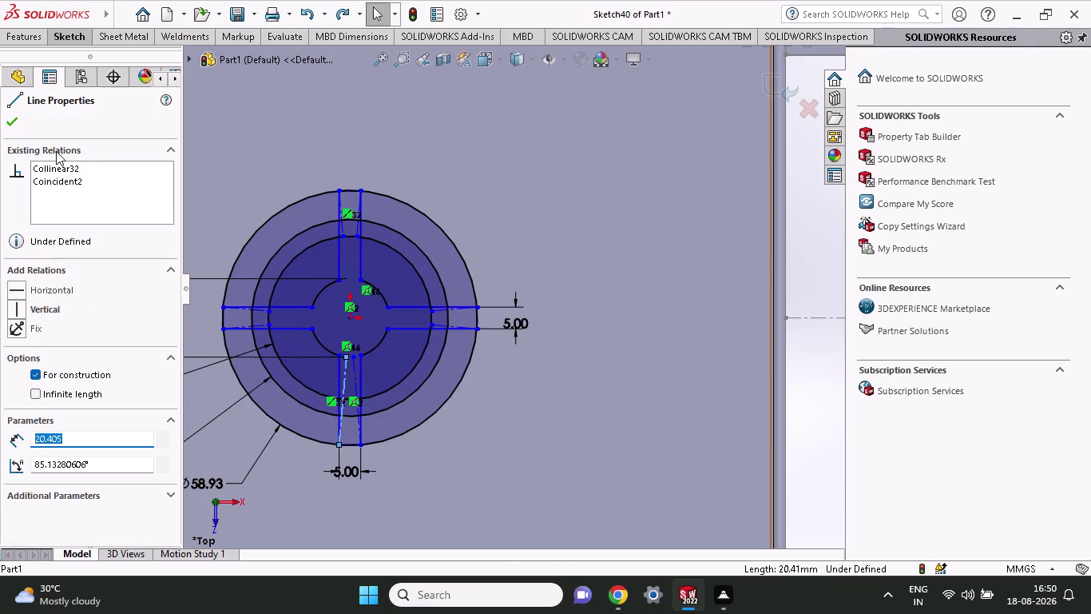
click(70, 37)
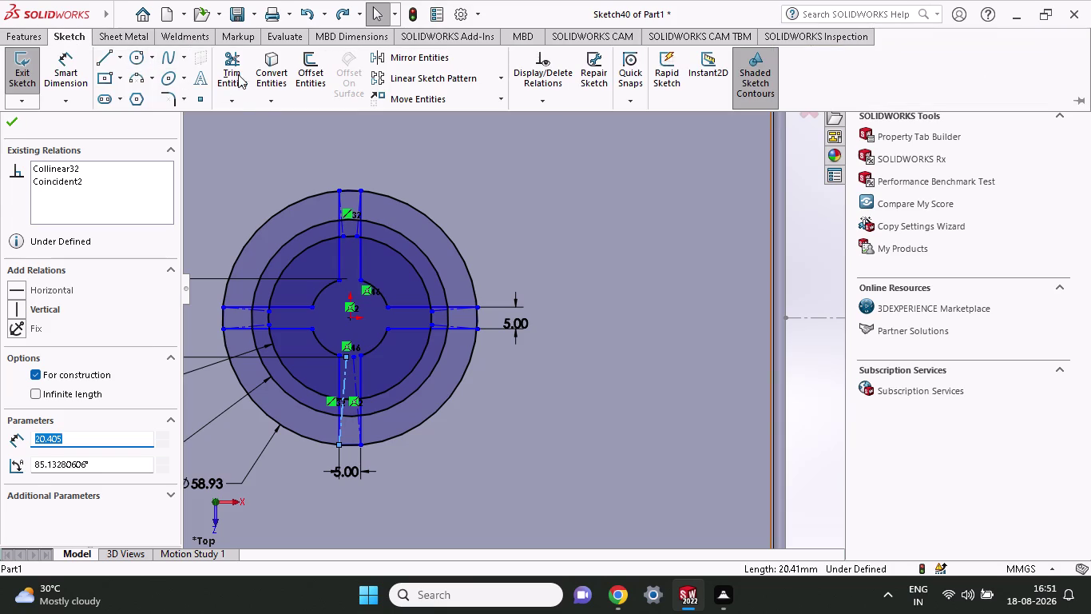
click(239, 75)
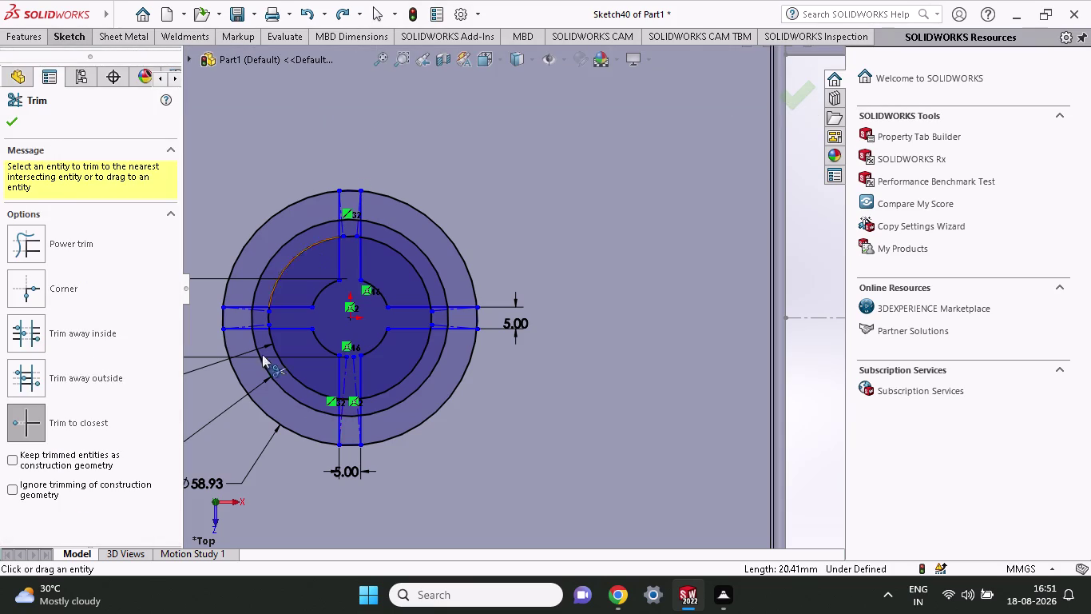
click(348, 374)
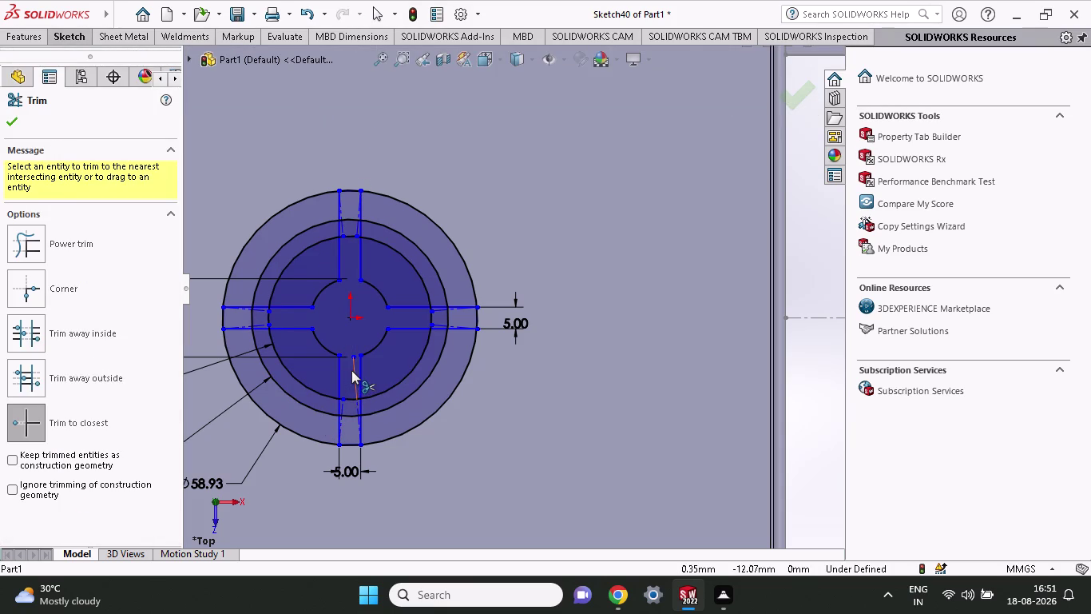
click(352, 370)
click(437, 331)
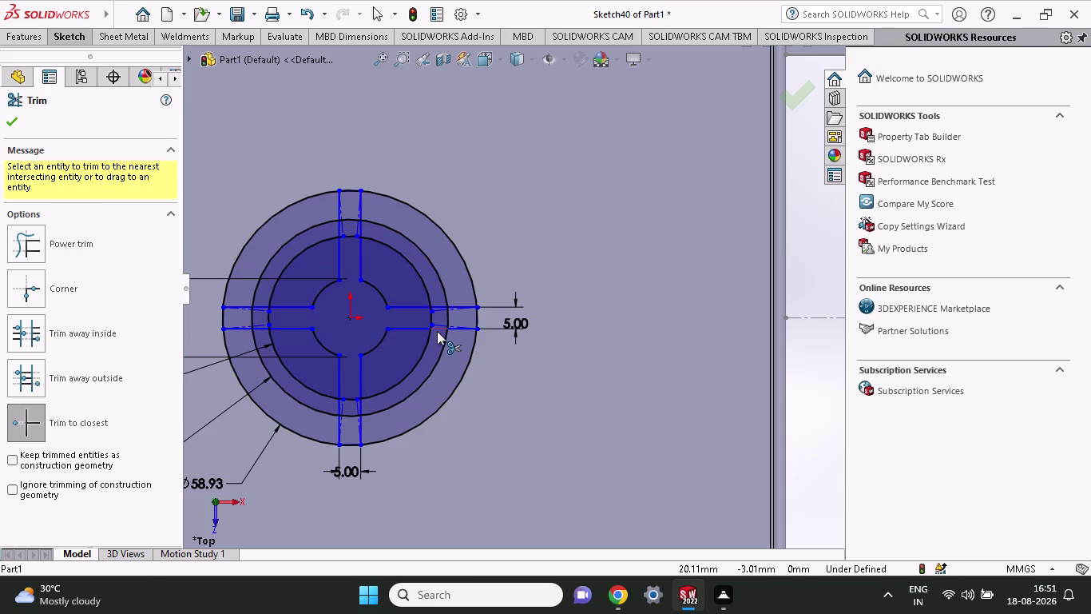